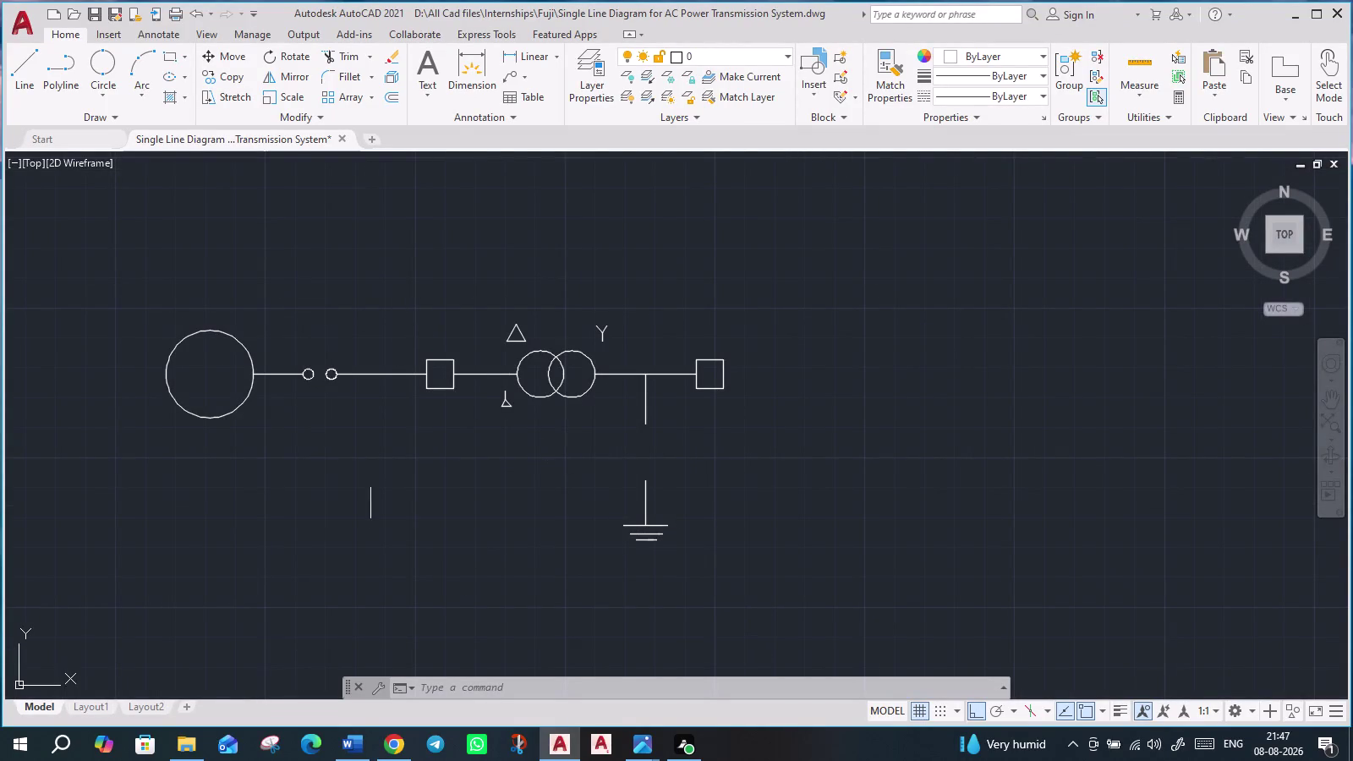
With Ortho off, begin the zigzag resistor lines from the upper neutral line's end.
click(30, 76)
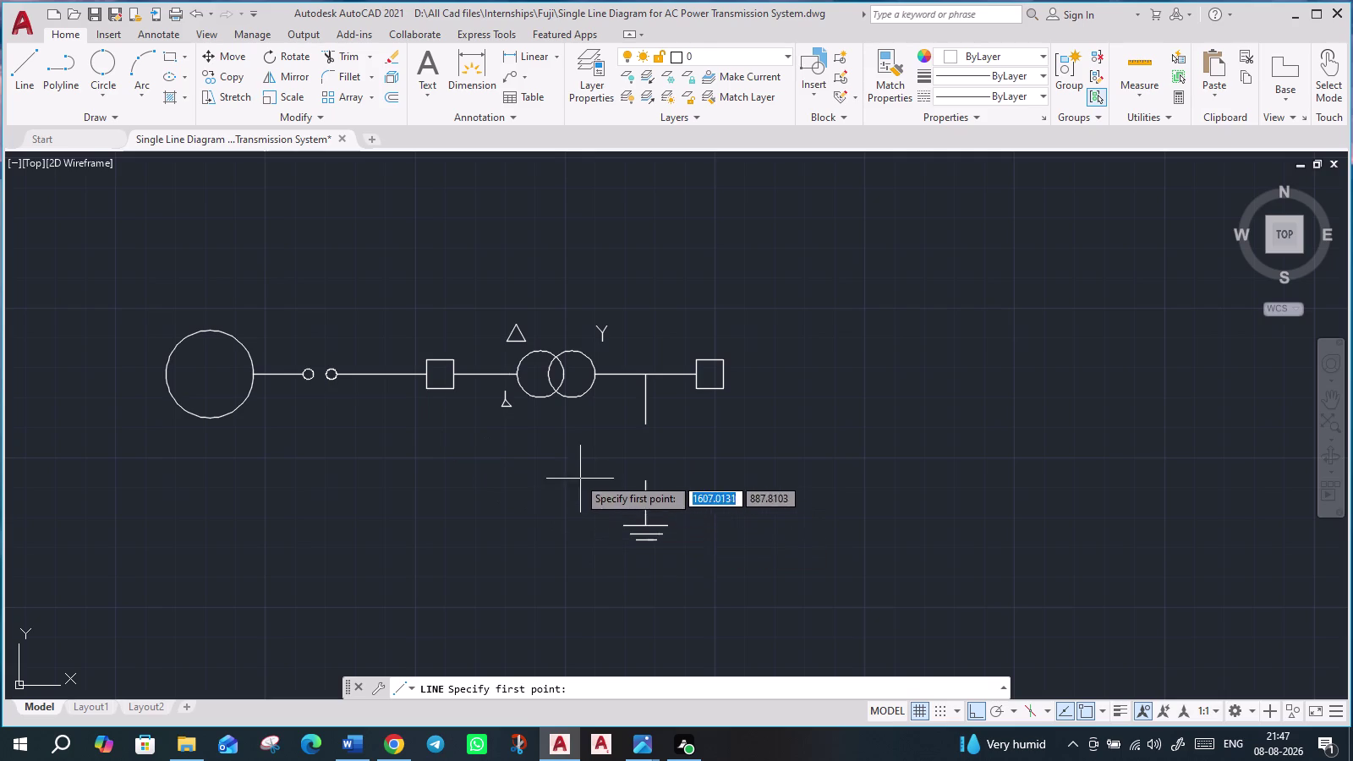
click(646, 427)
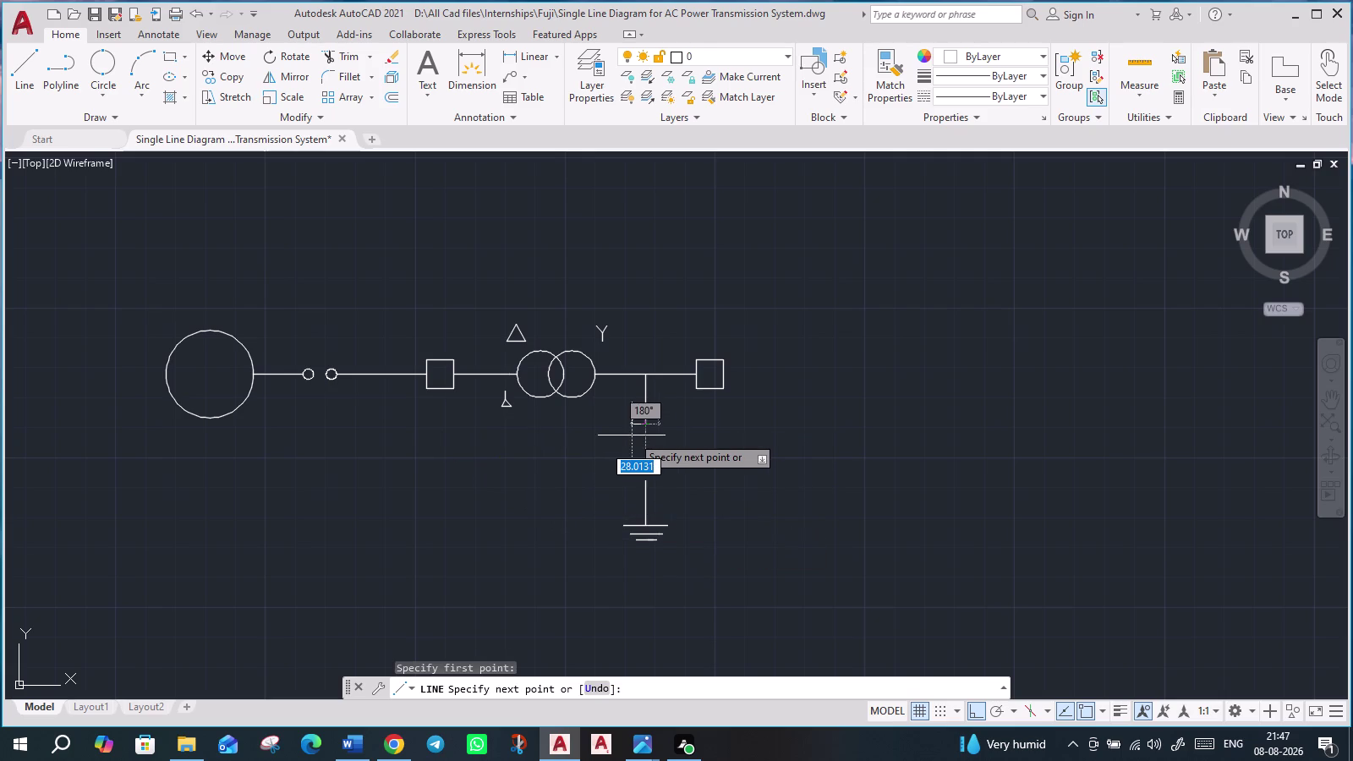
key(F8)
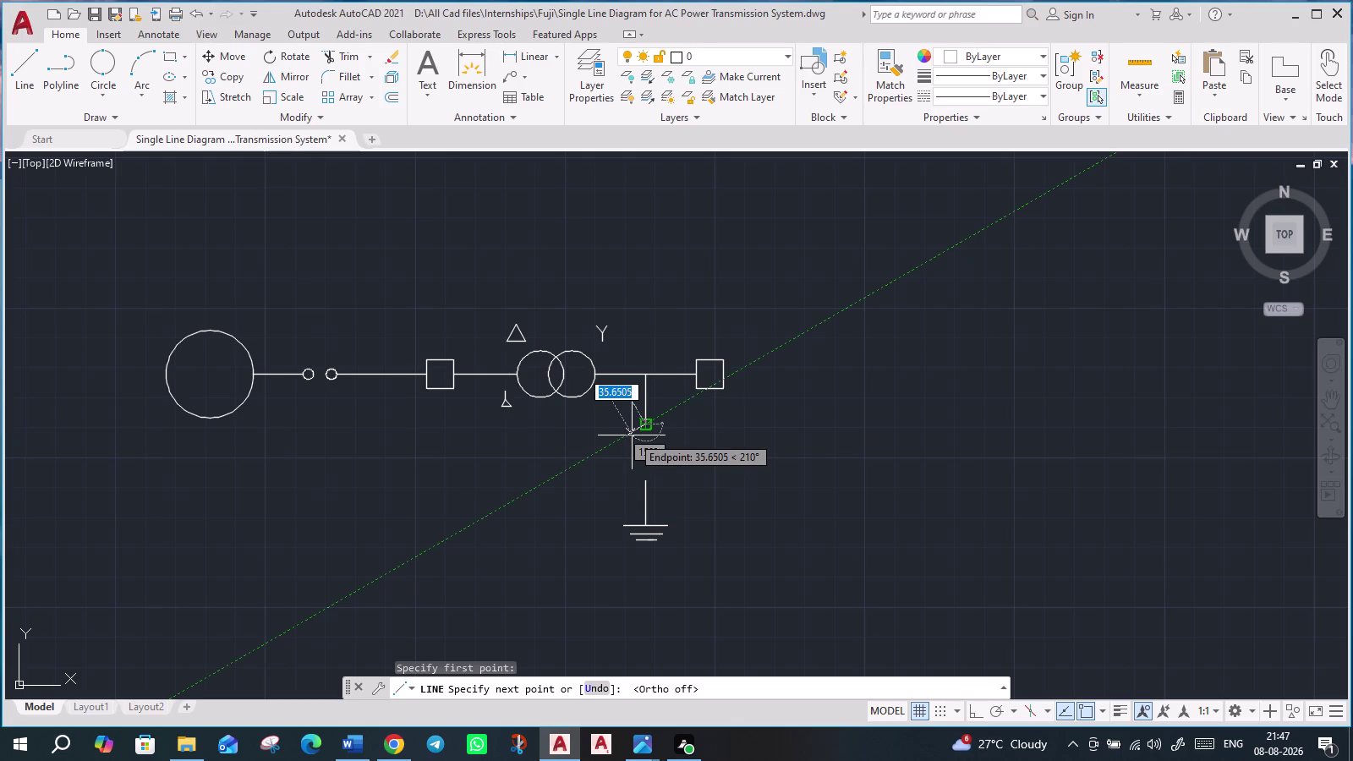
click(633, 436)
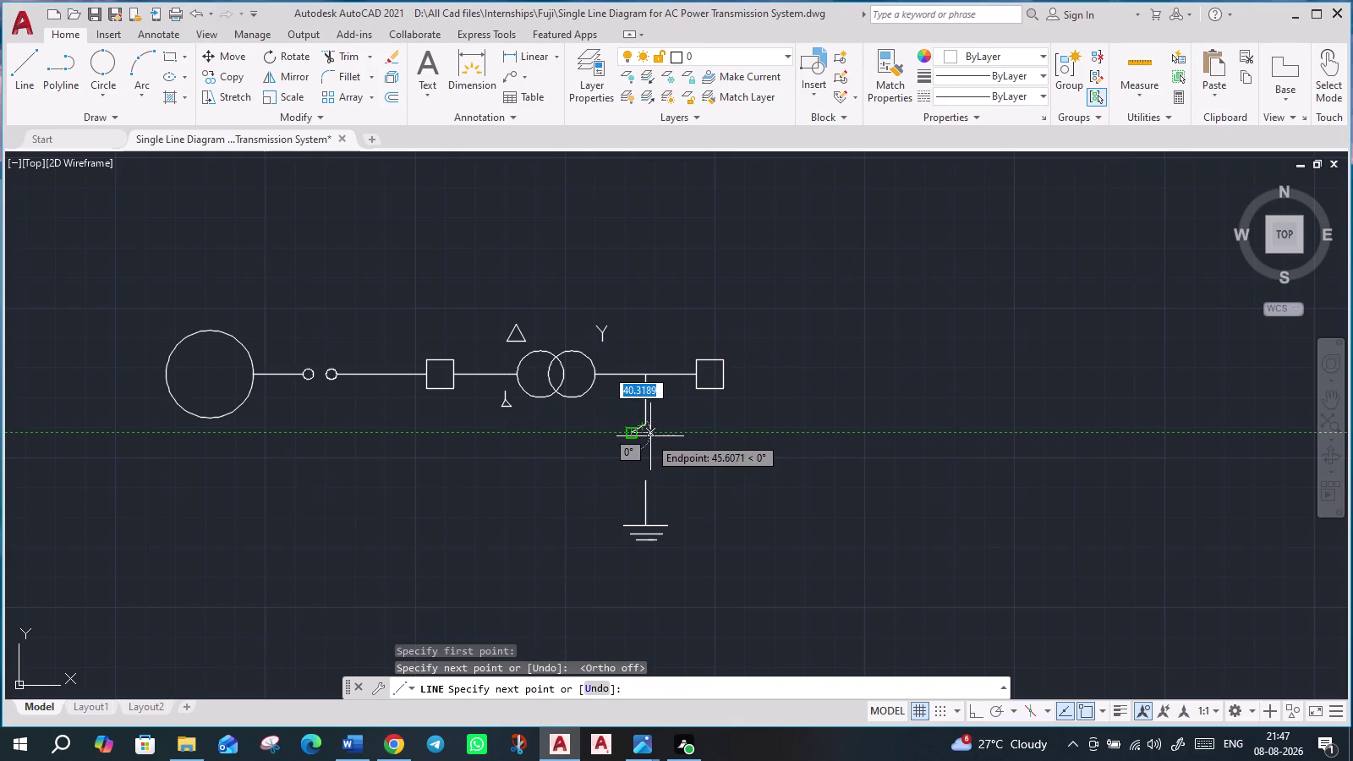
click(646, 437)
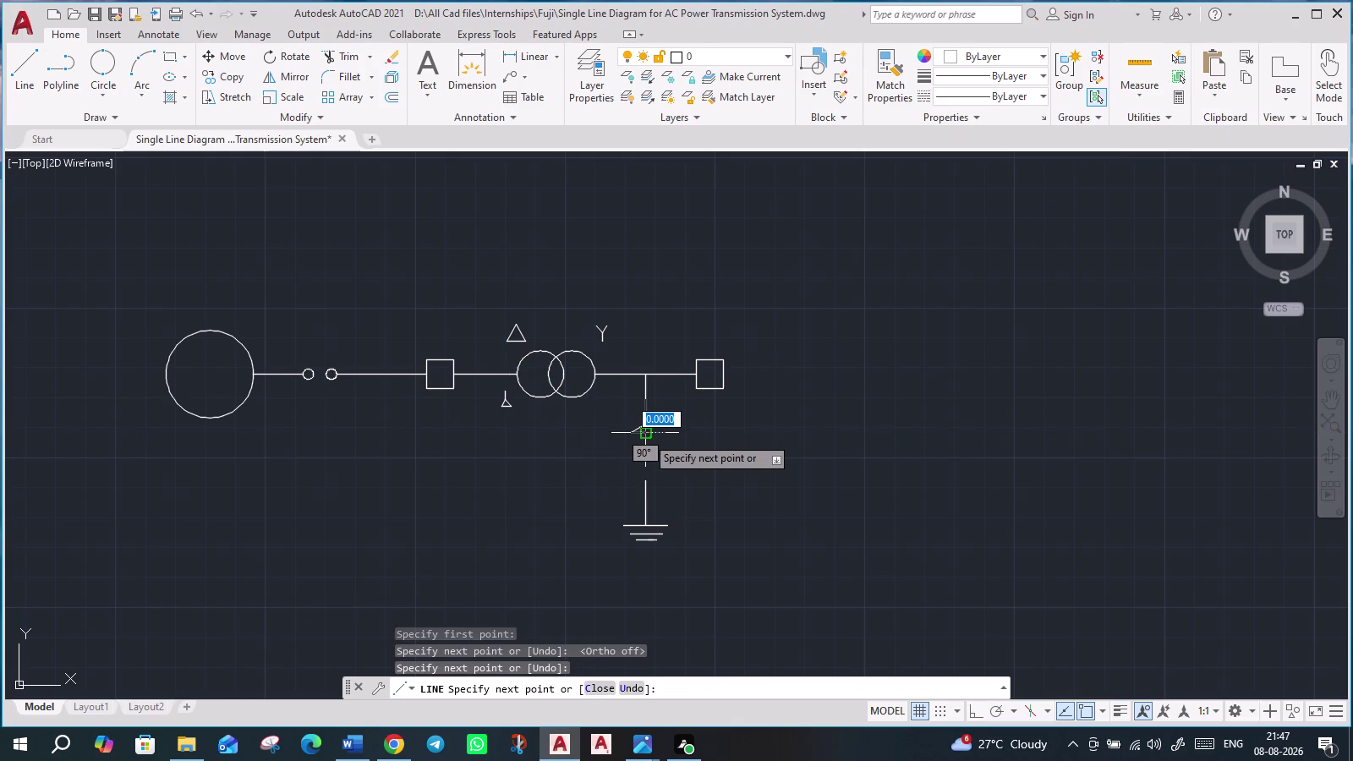
click(646, 436)
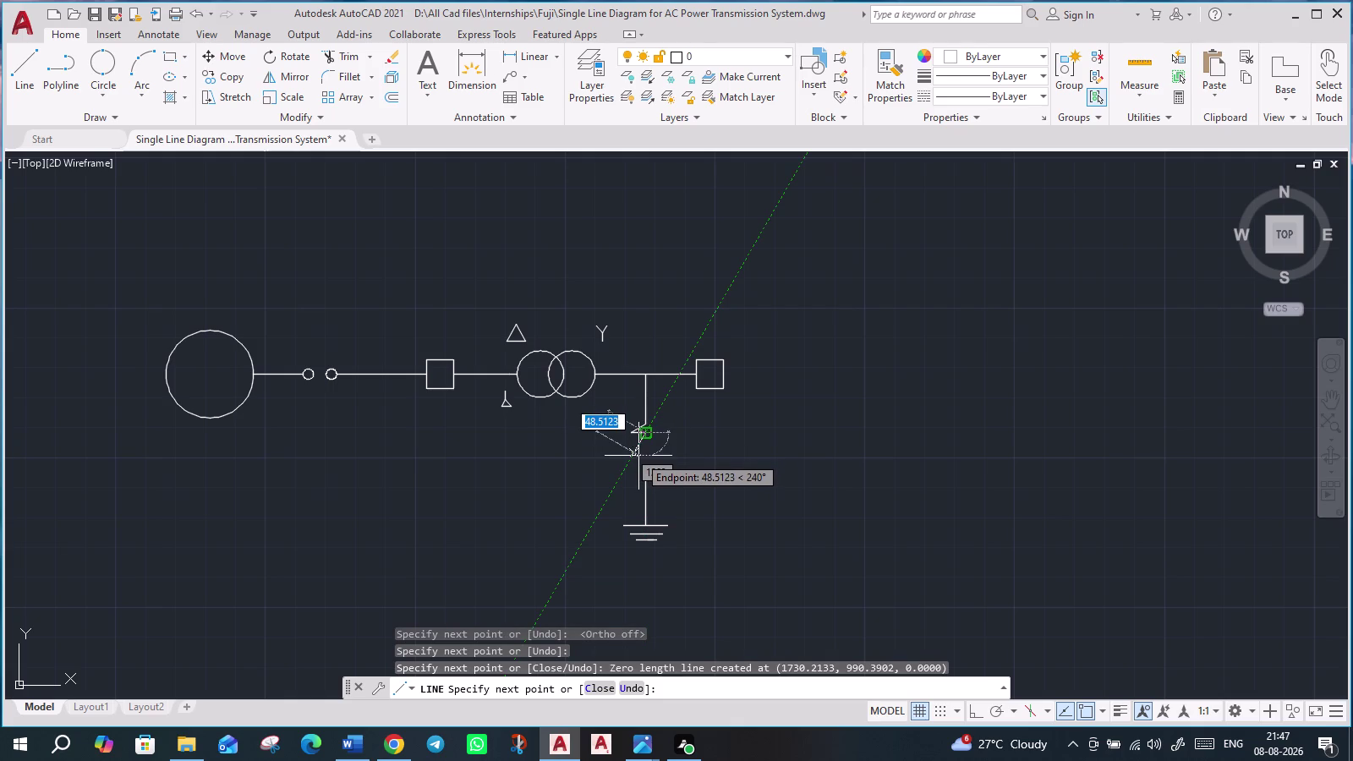
click(639, 456)
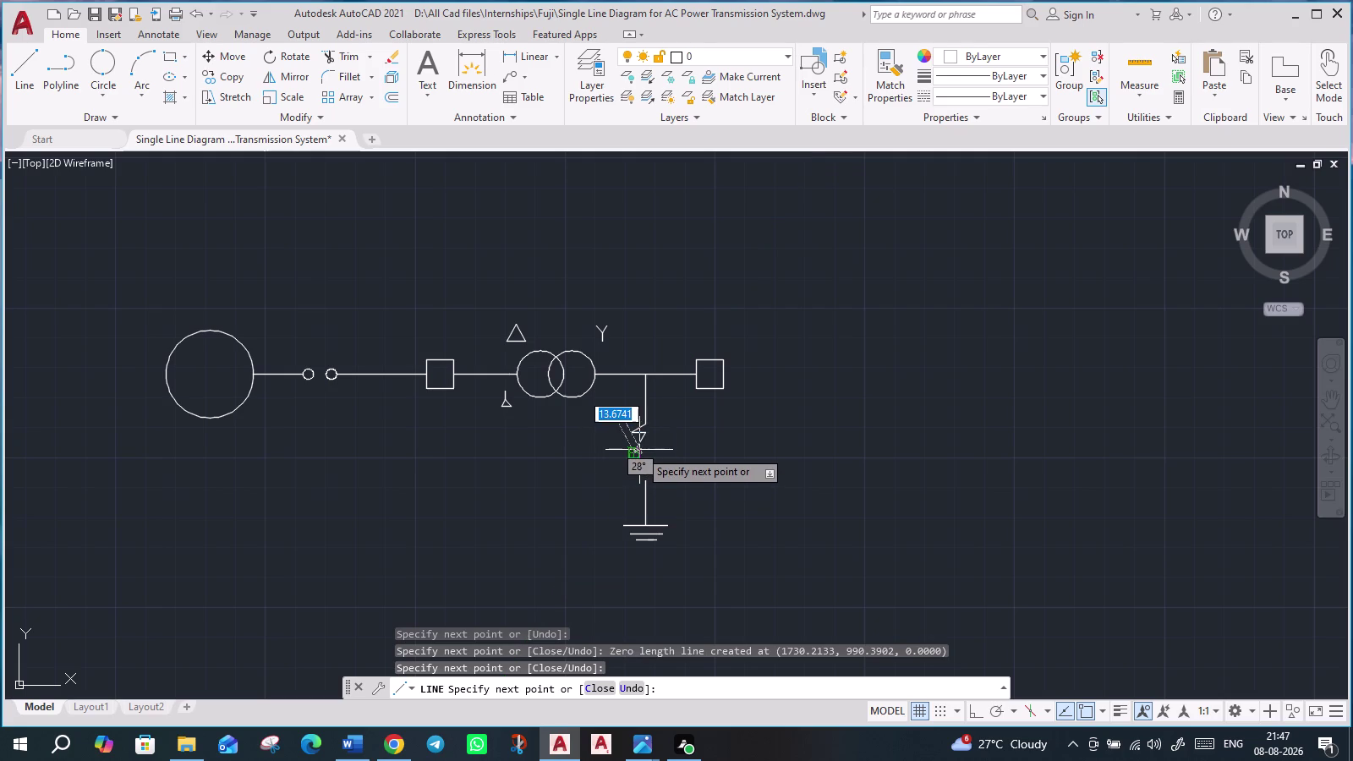
click(640, 450)
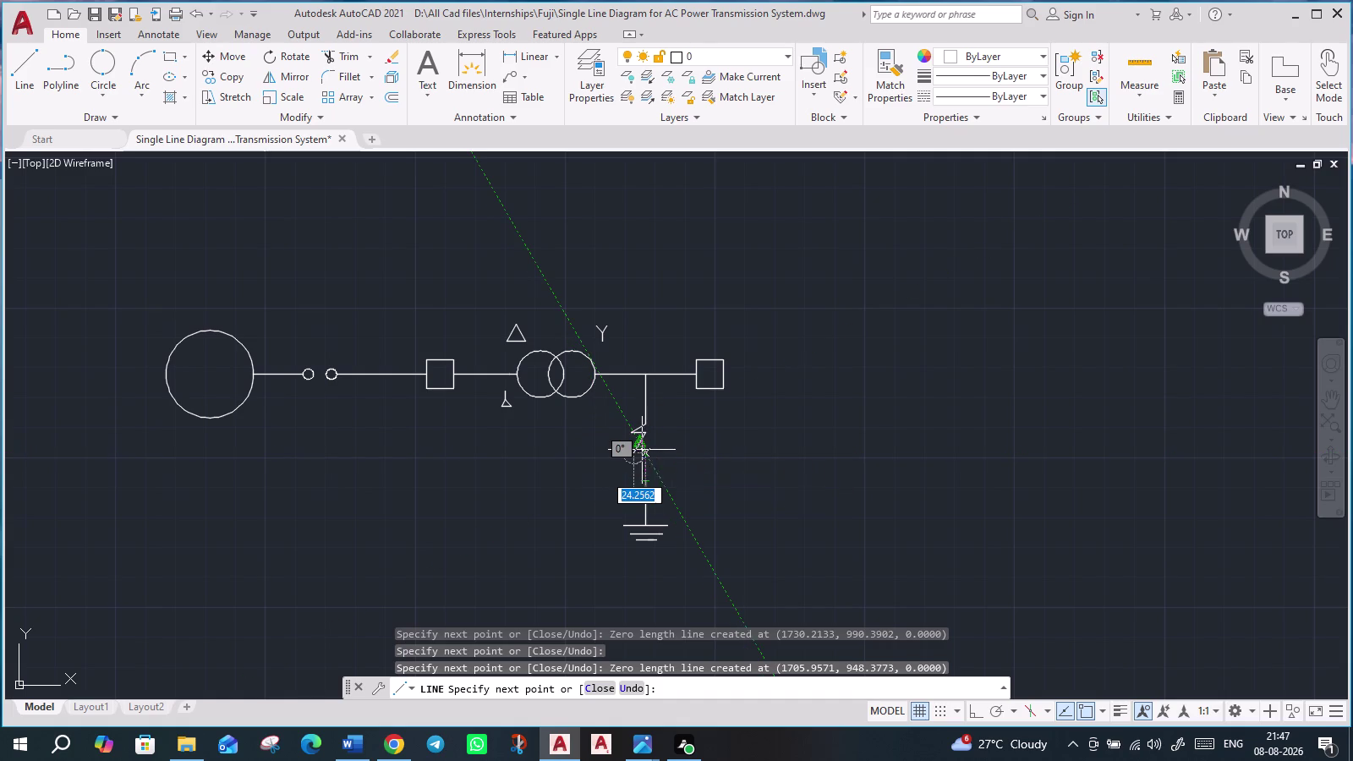
click(642, 450)
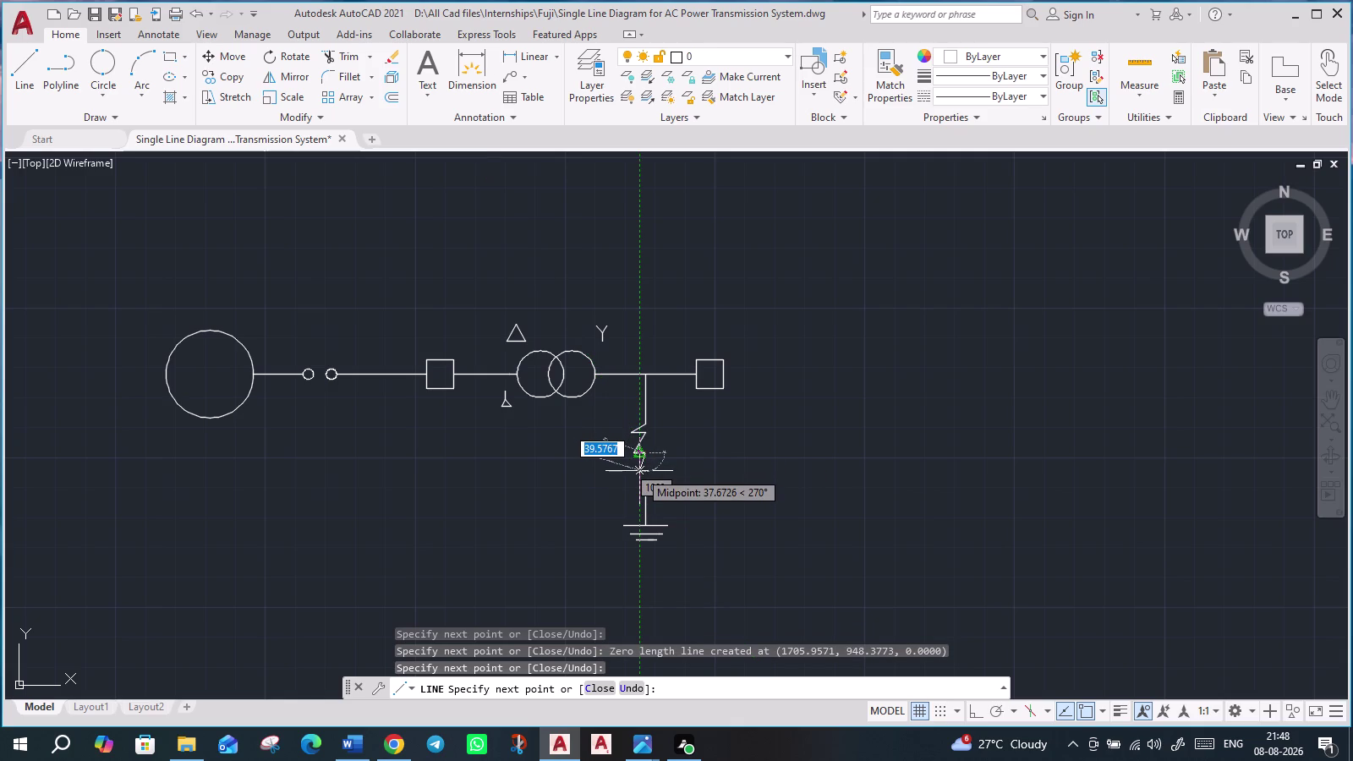
Finish the zigzag's lower vertices and join it to the lower vertical line above the ground.
click(640, 471)
scroll(up, 3)
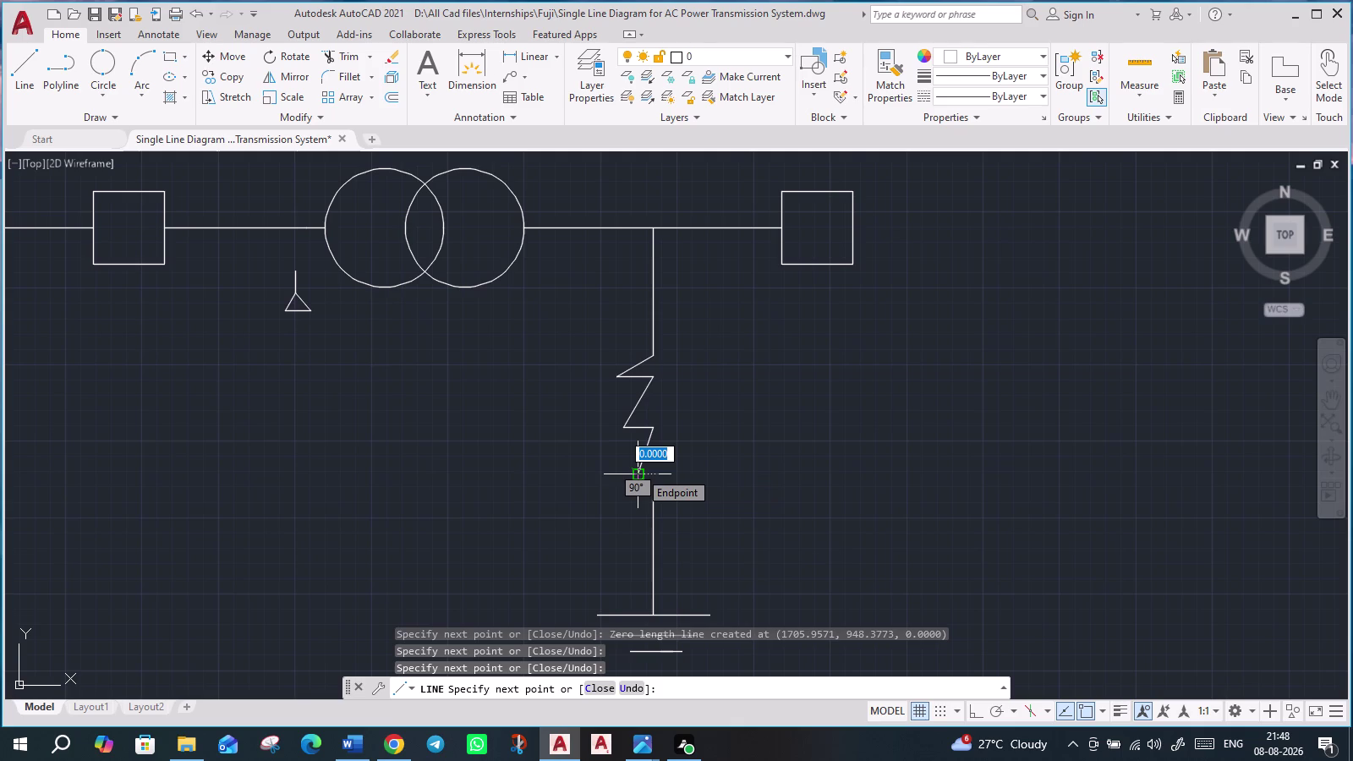
click(640, 471)
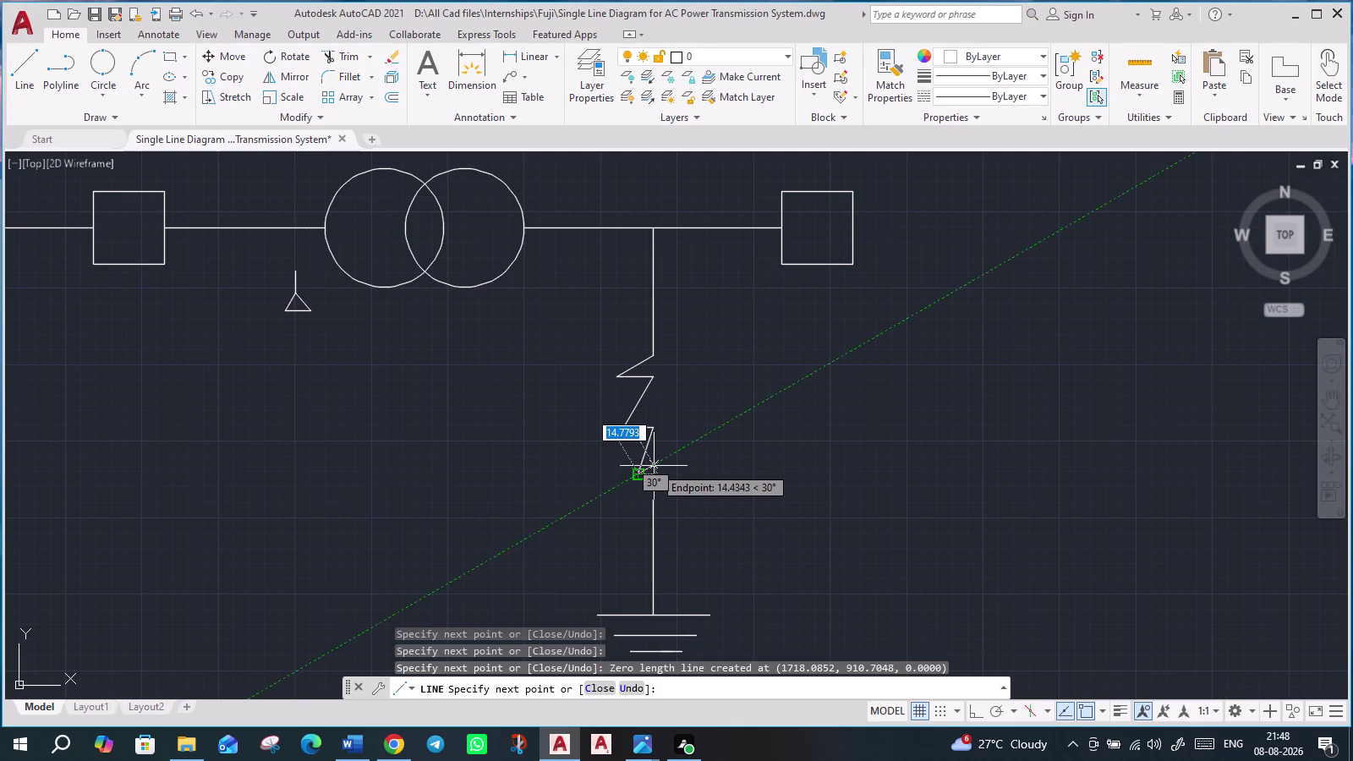
click(654, 466)
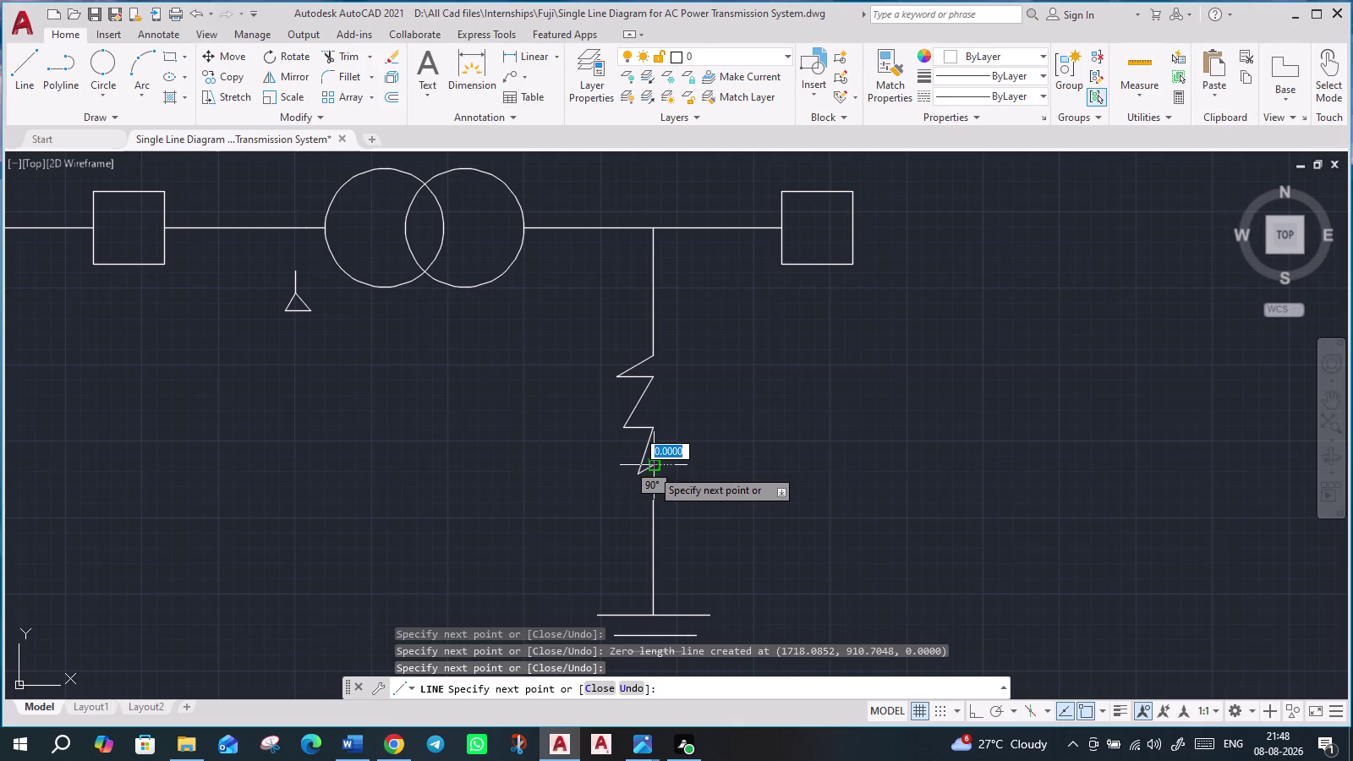
scroll(up, 3)
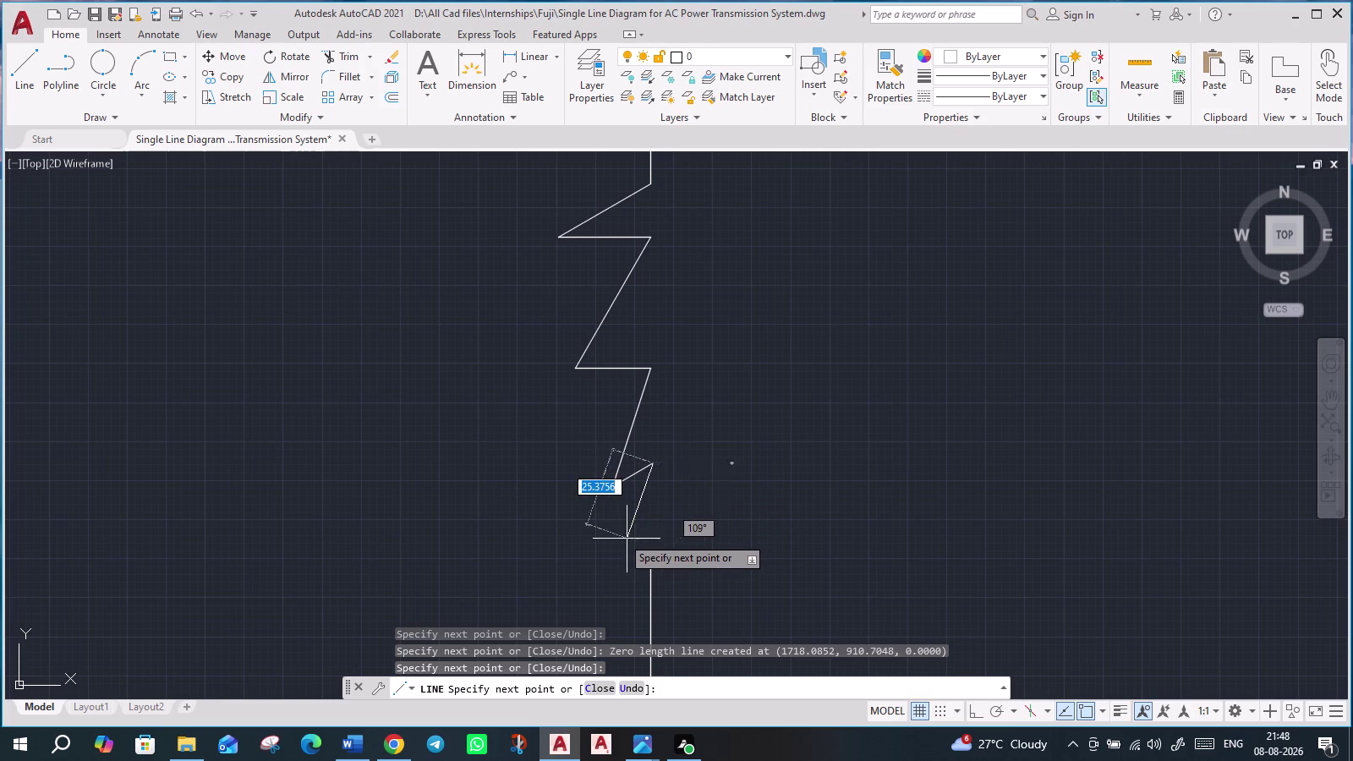
click(619, 530)
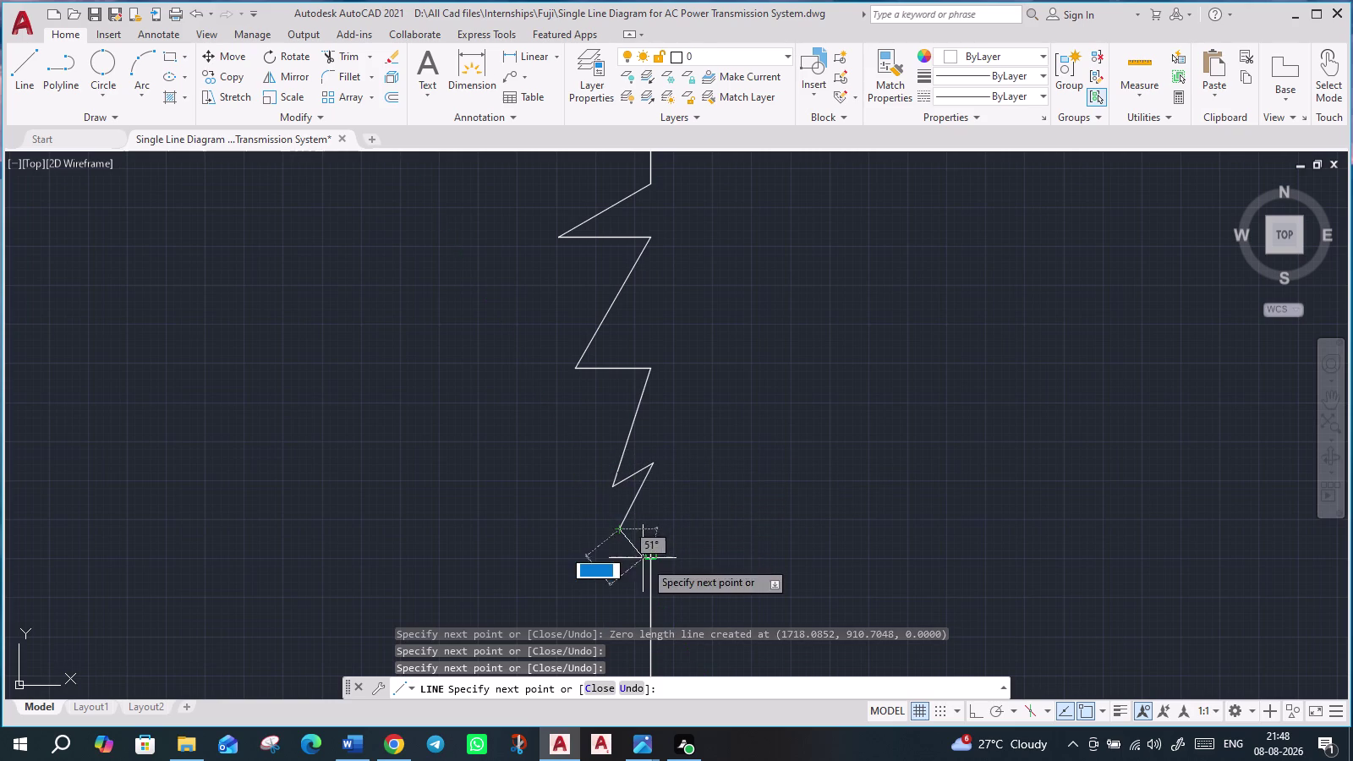
click(653, 562)
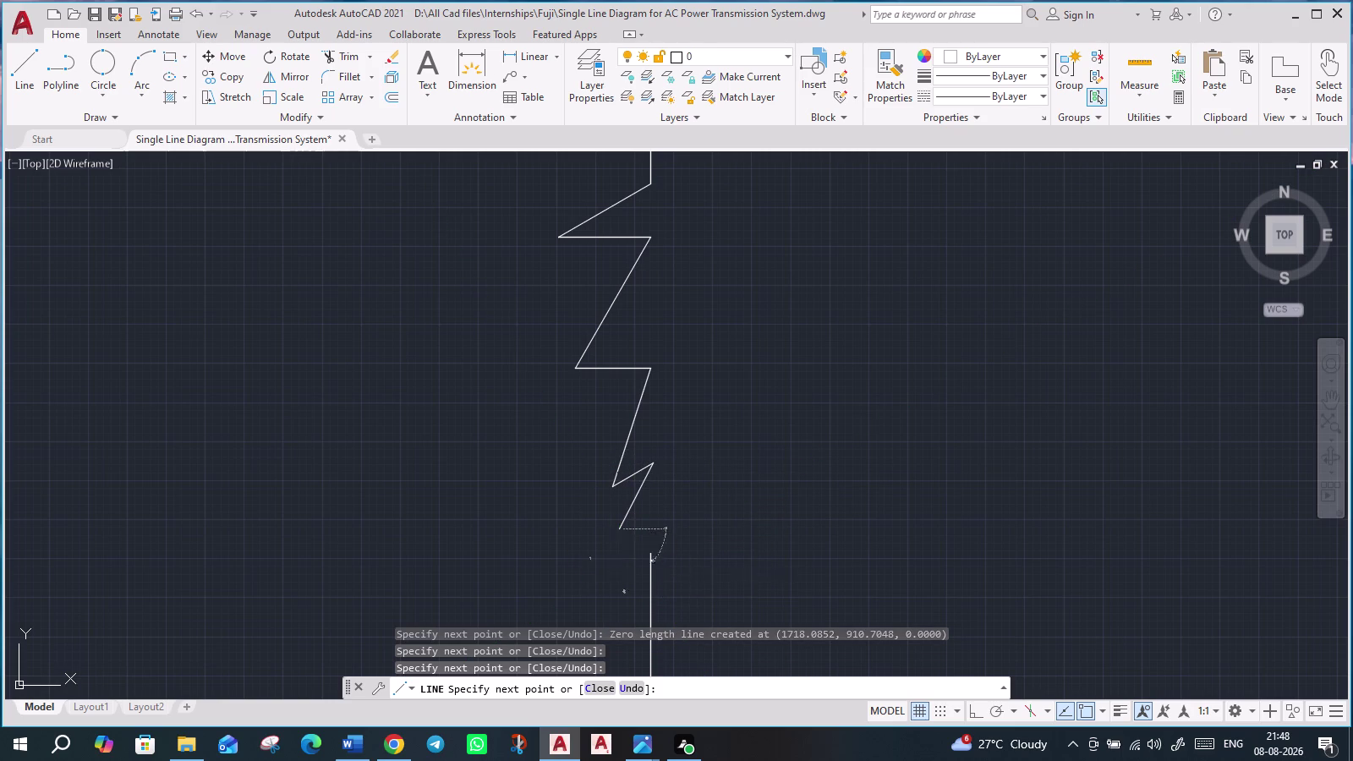
key(Escape)
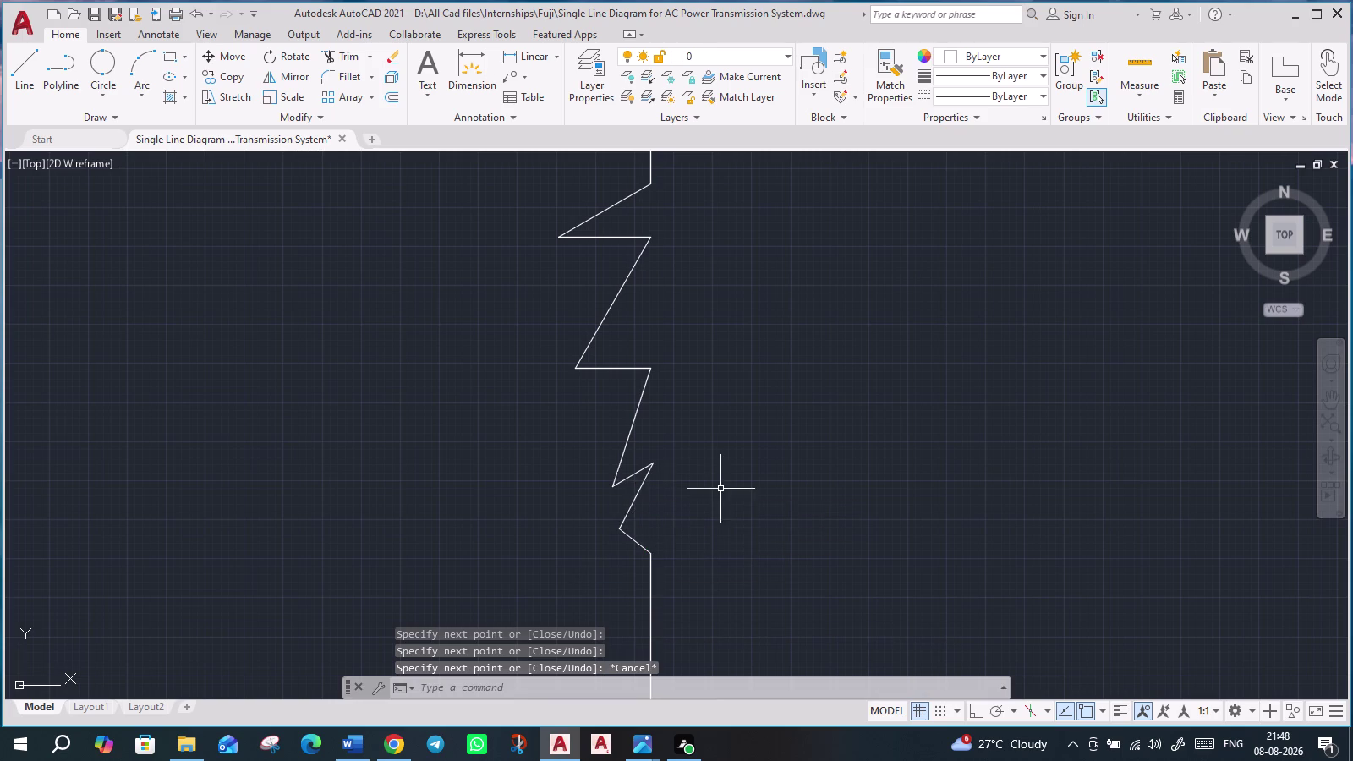
scroll(down, 3)
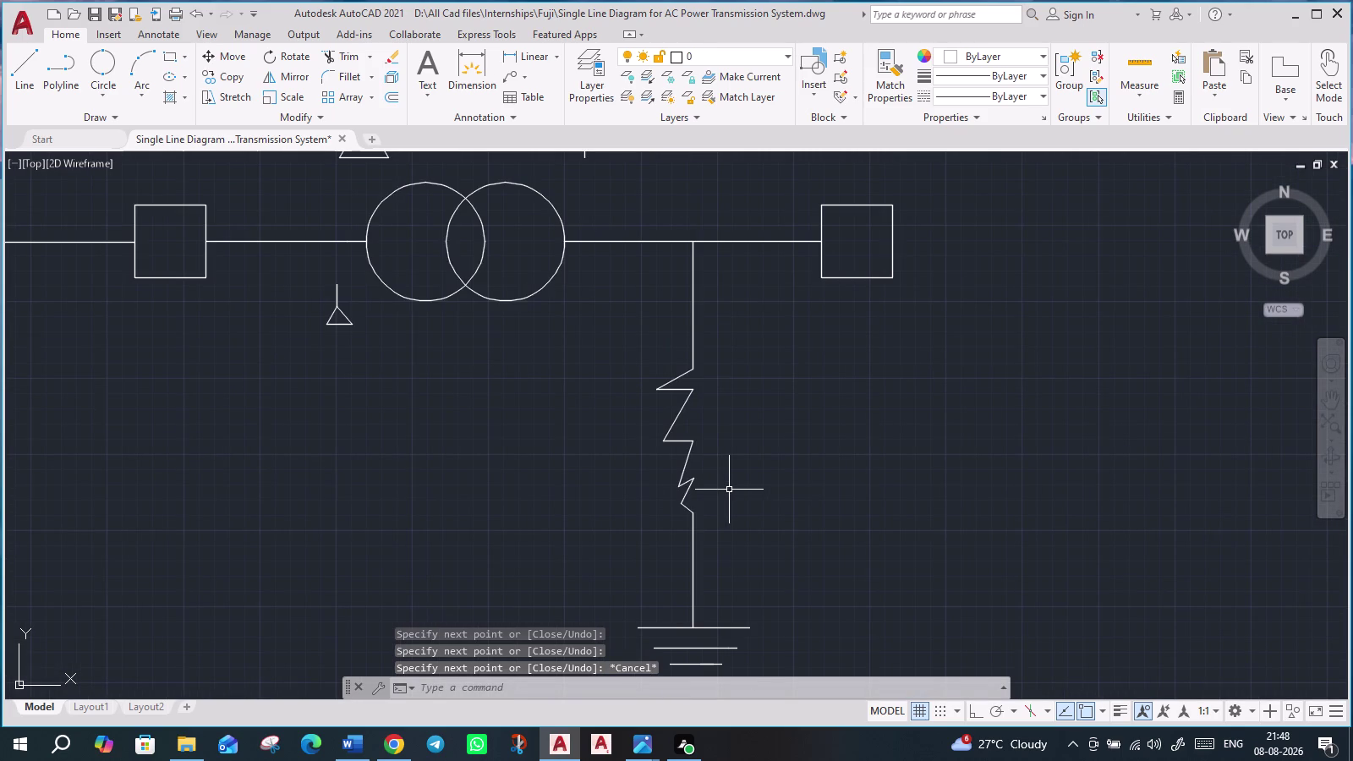
scroll(down, 3)
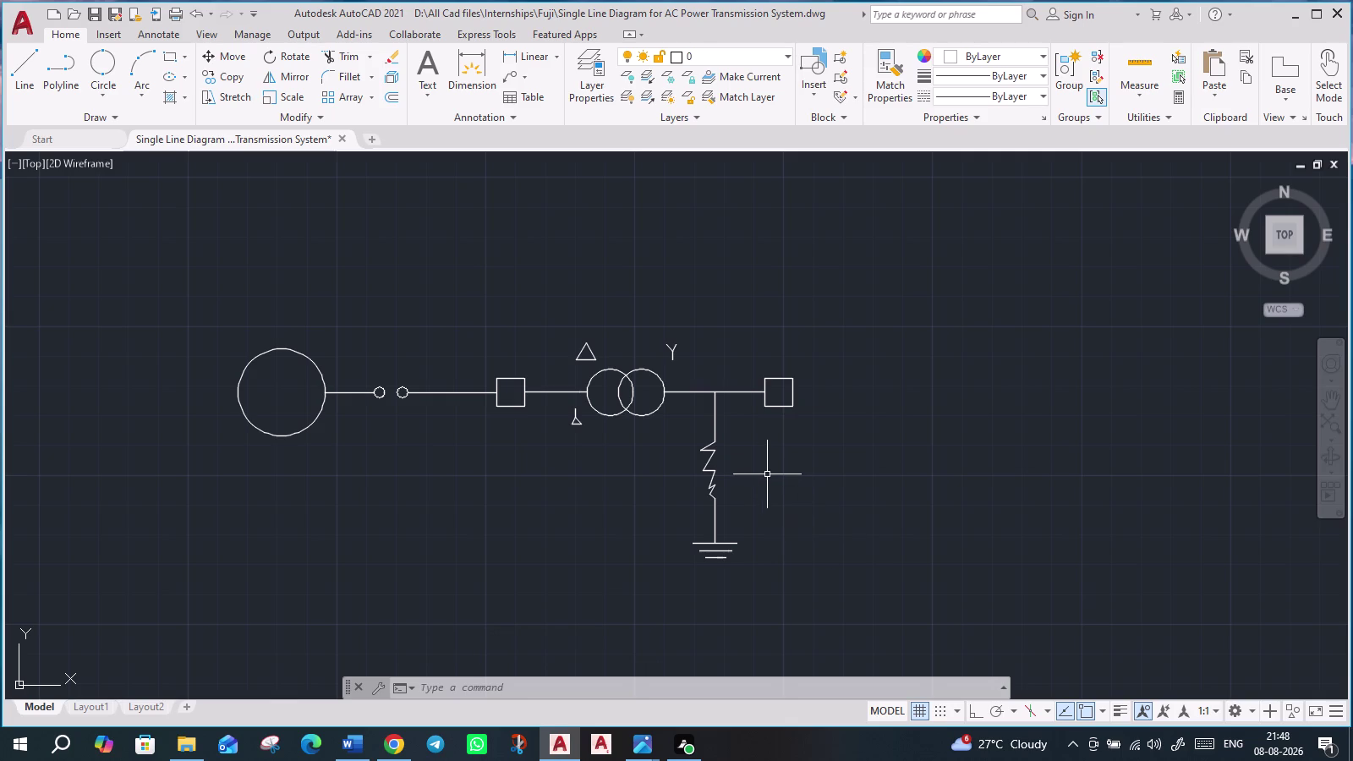
scroll(down, 3)
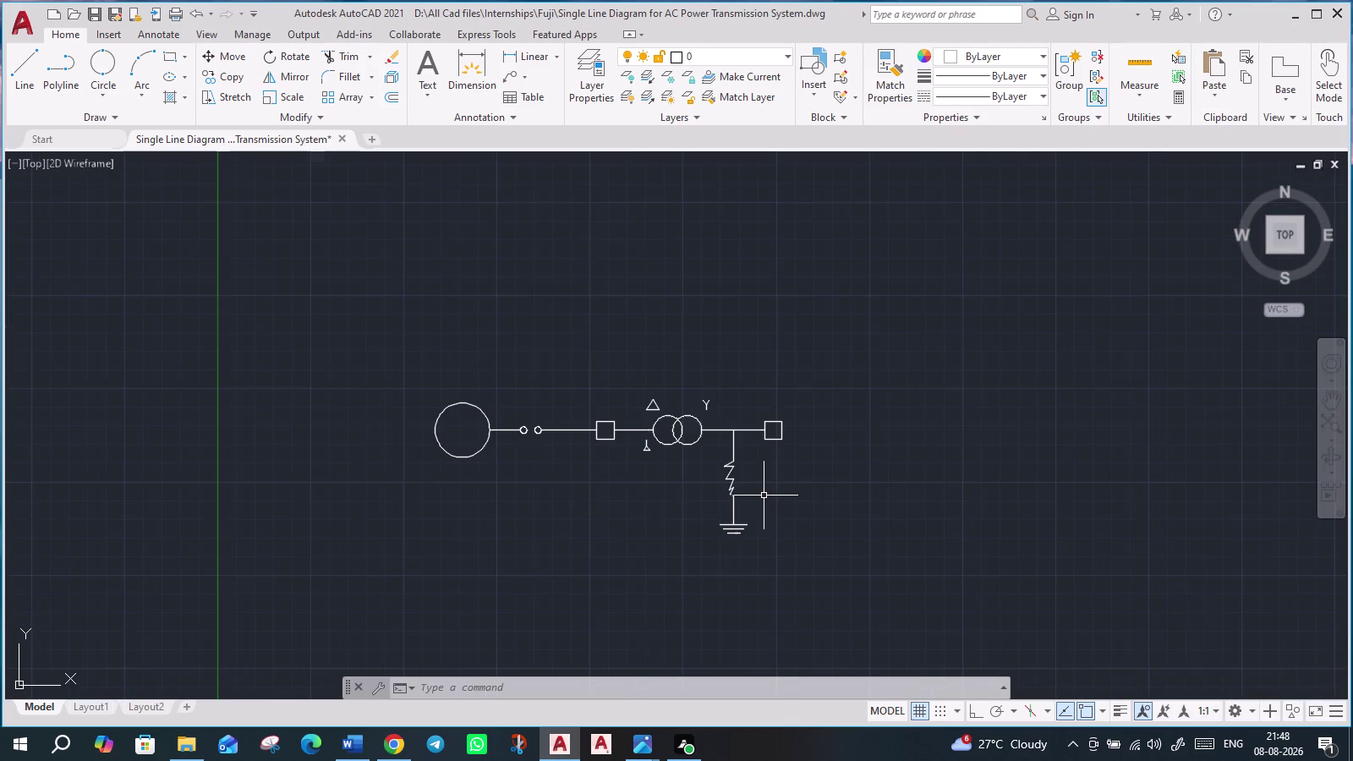
scroll(up, 3)
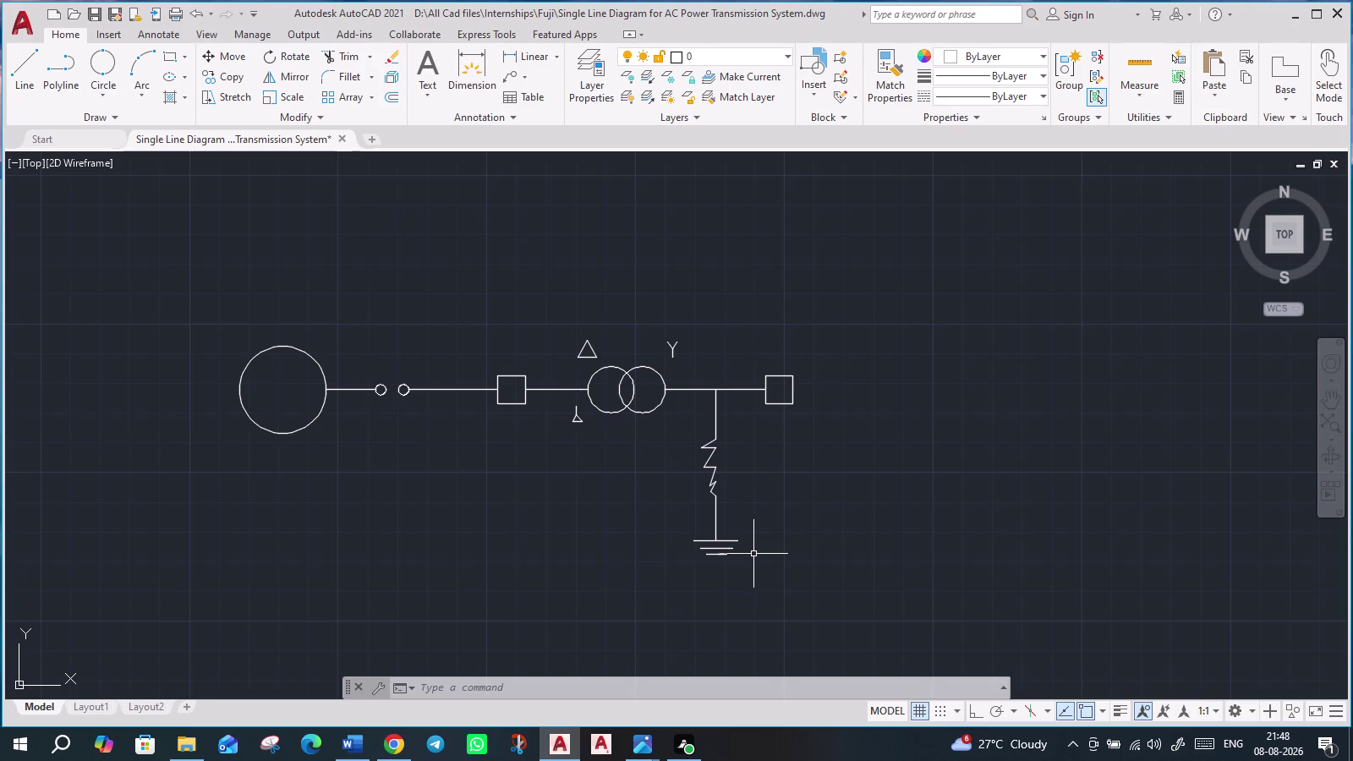
scroll(up, 3)
scroll(up, 3)
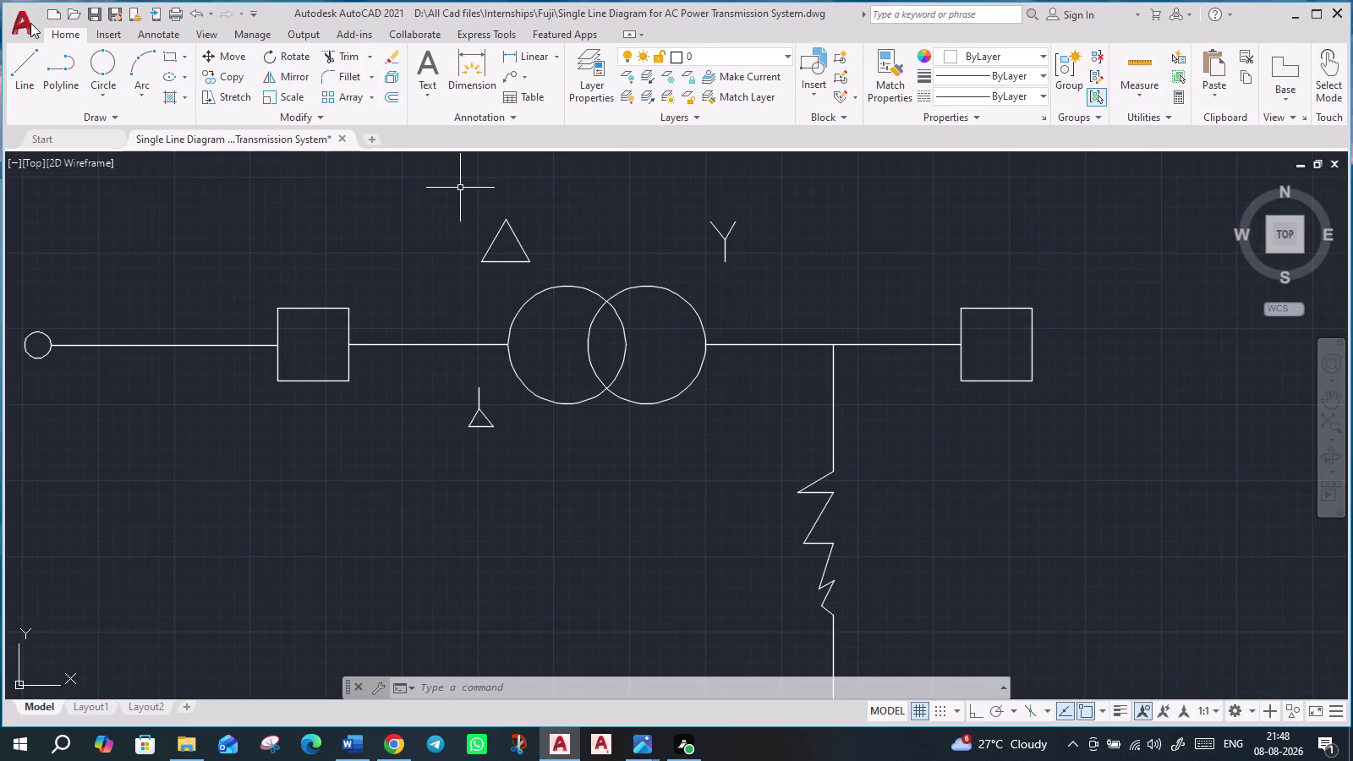
Draw a lead from the star winding's lower edge, angling down and then dropping vertically.
click(25, 59)
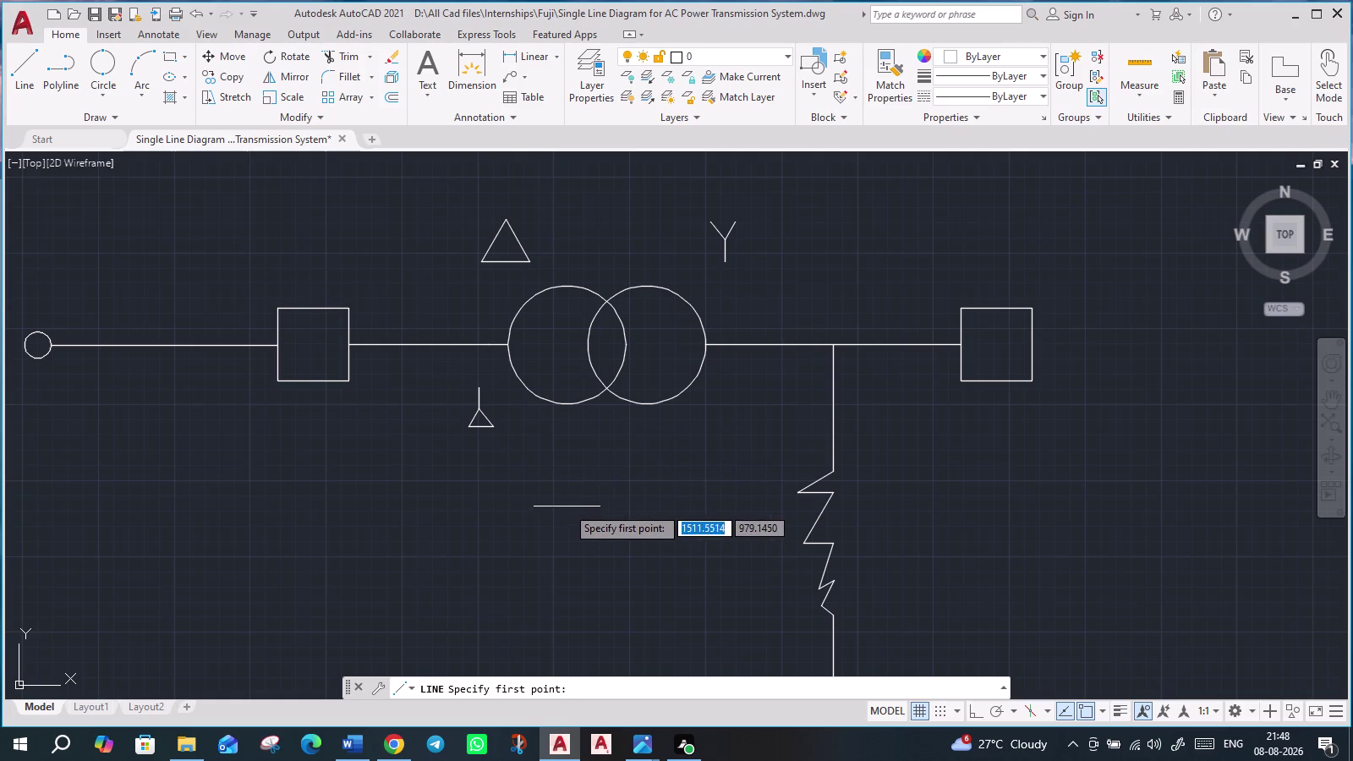
click(683, 395)
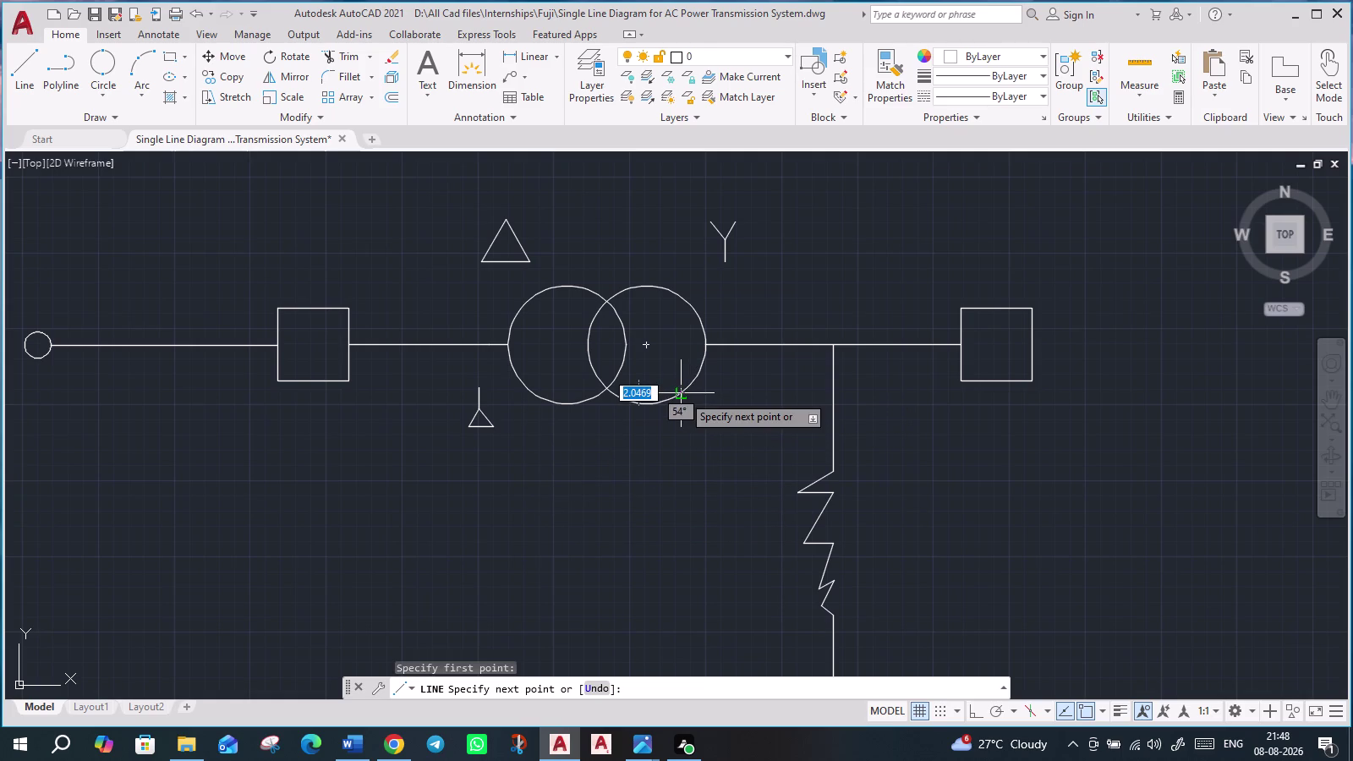
click(711, 428)
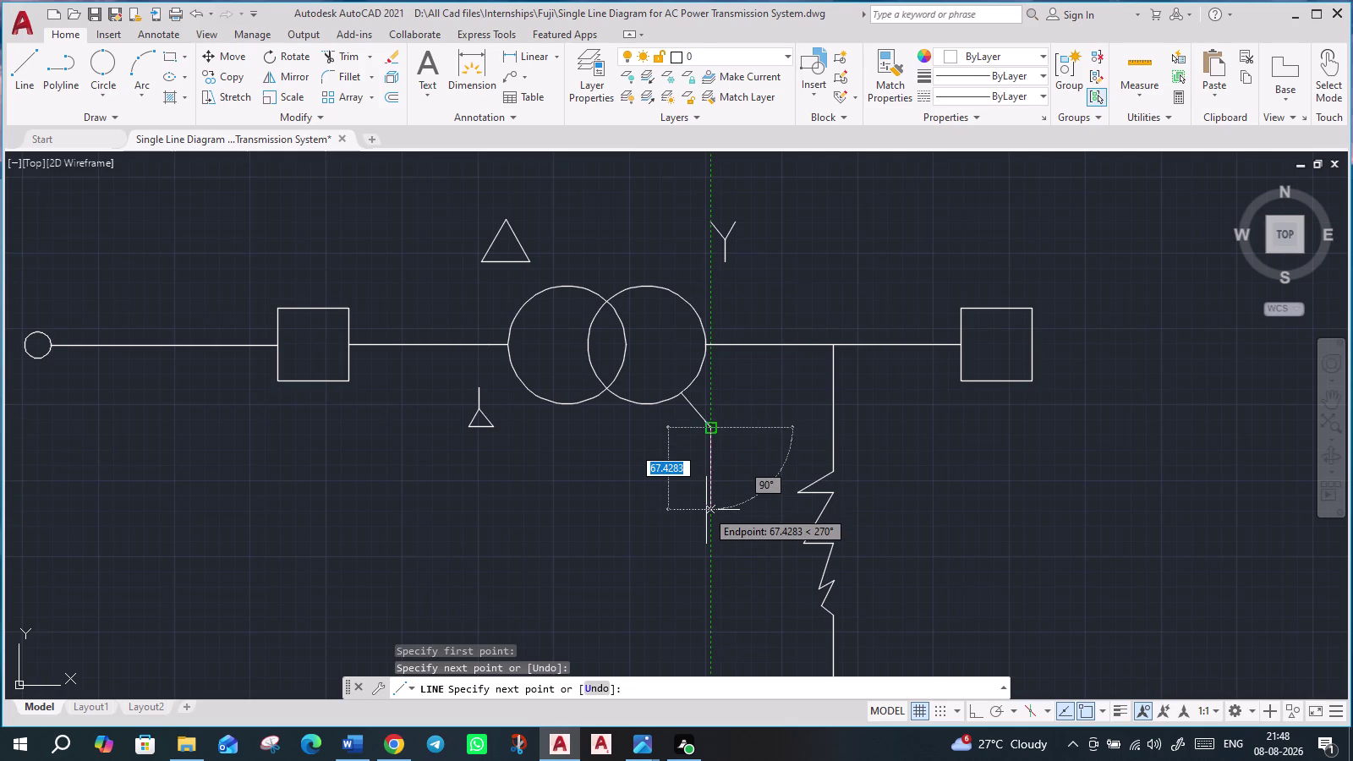
click(707, 510)
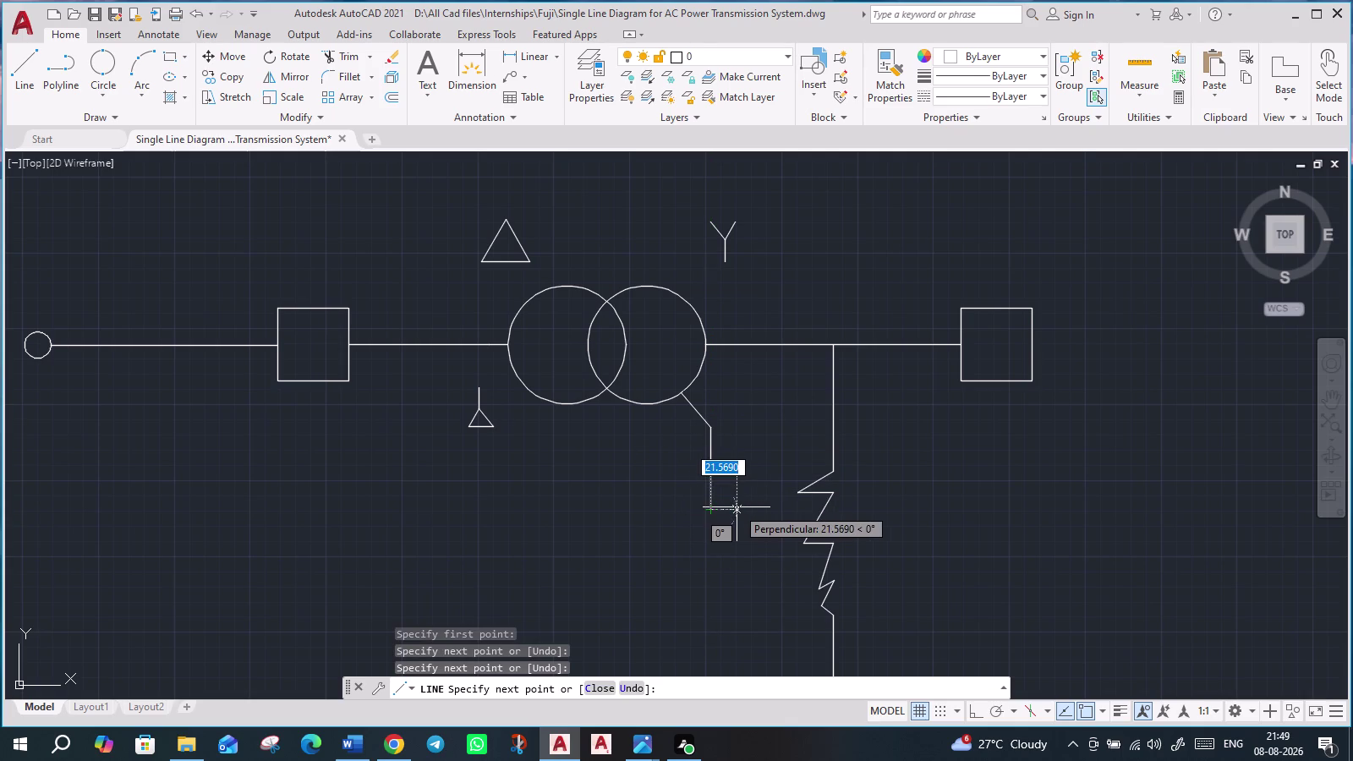
key(Escape)
Pan down to the ground symbol and select its lines.
middle_drag(770, 562, 739, 404)
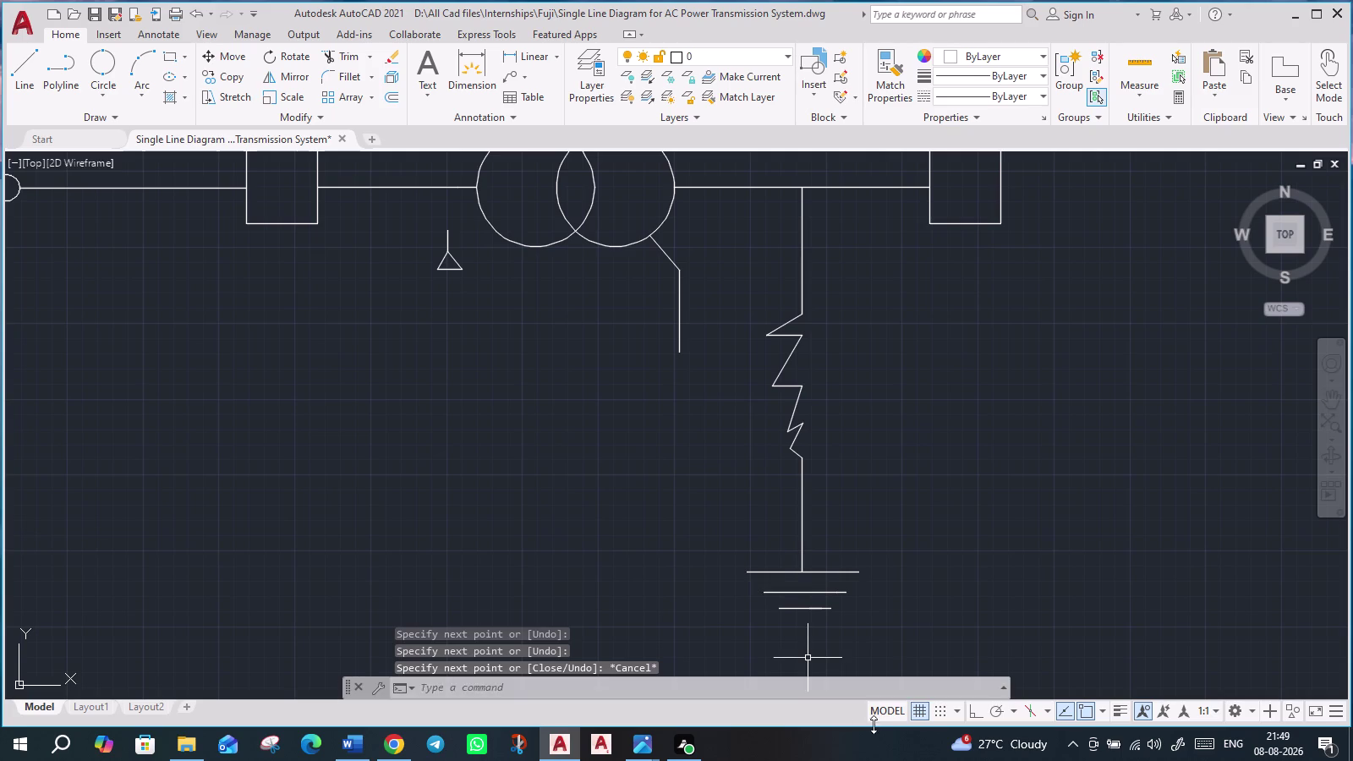
drag(885, 645, 874, 638)
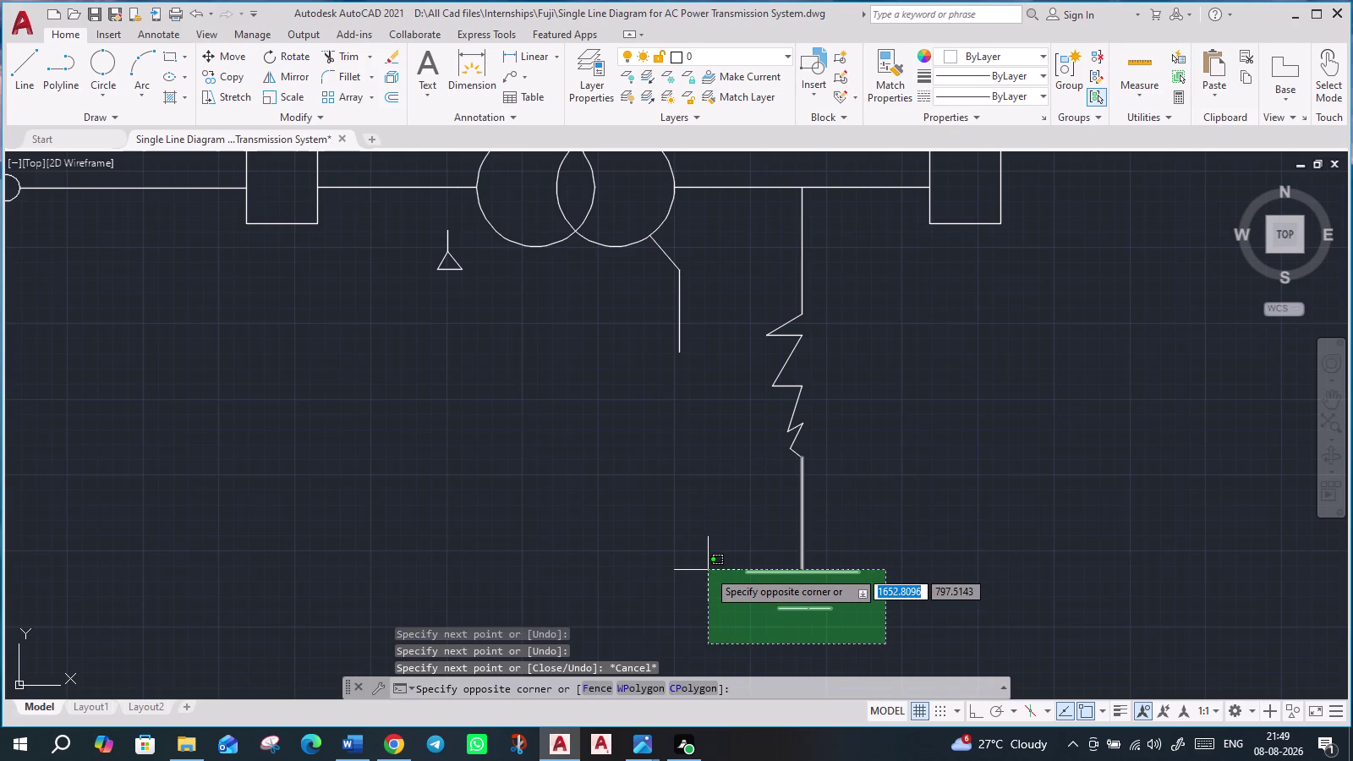
click(708, 570)
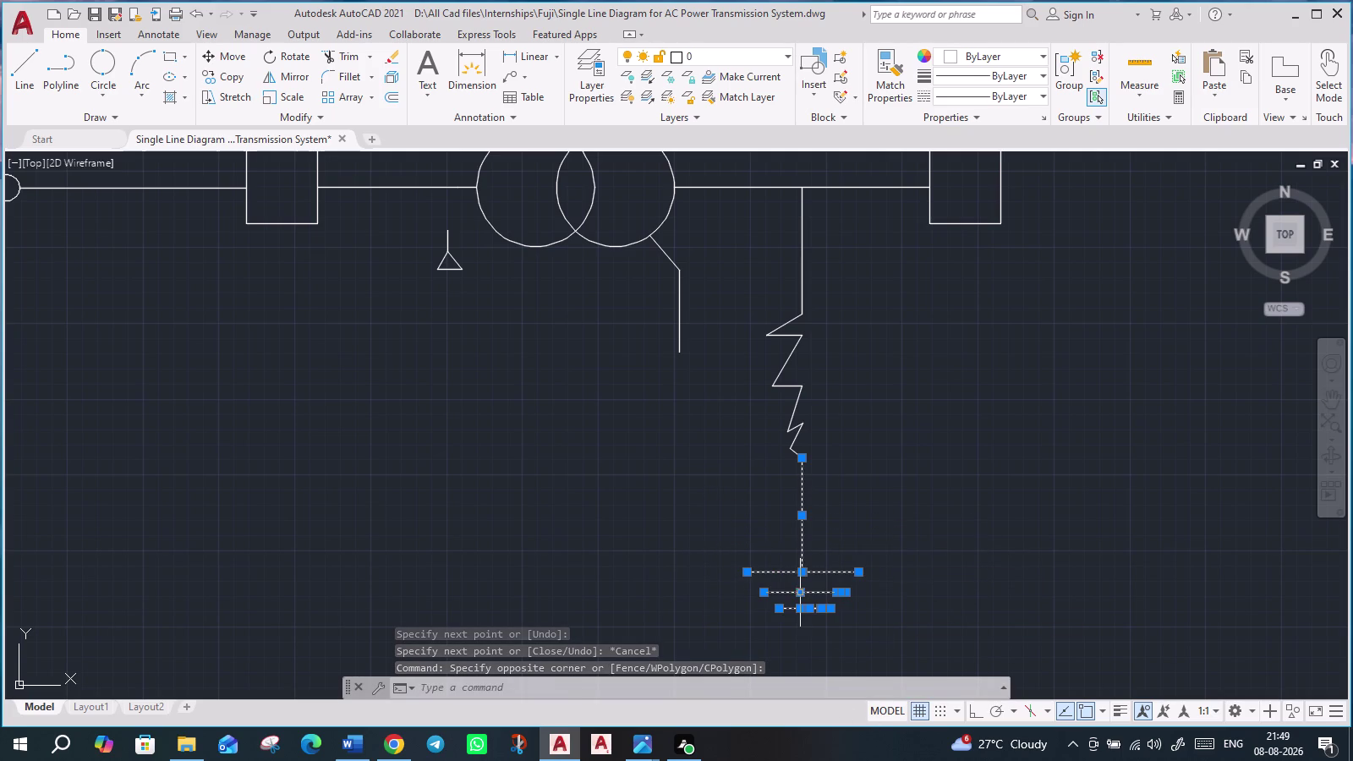
key(Escape)
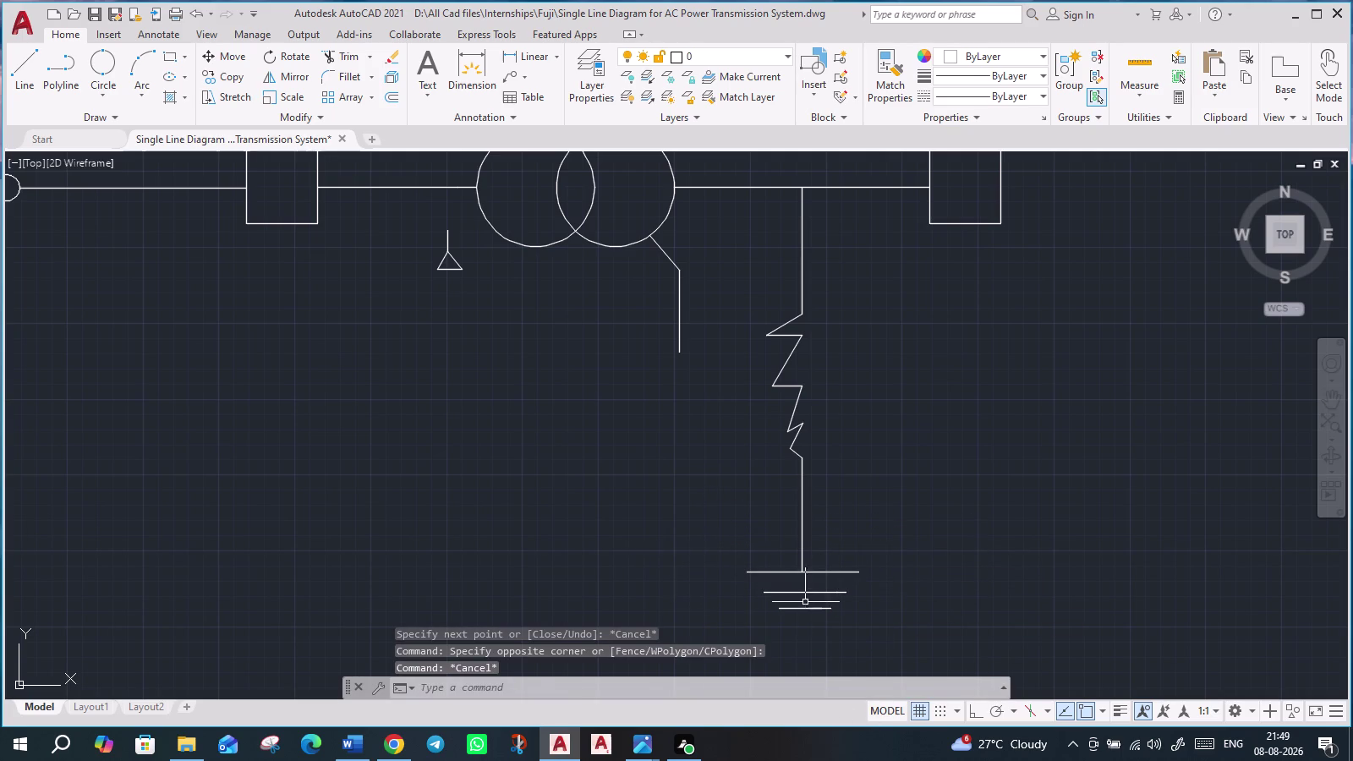
Select the three ground symbol lines under the resistor and start a copy (CO).
click(805, 609)
click(809, 594)
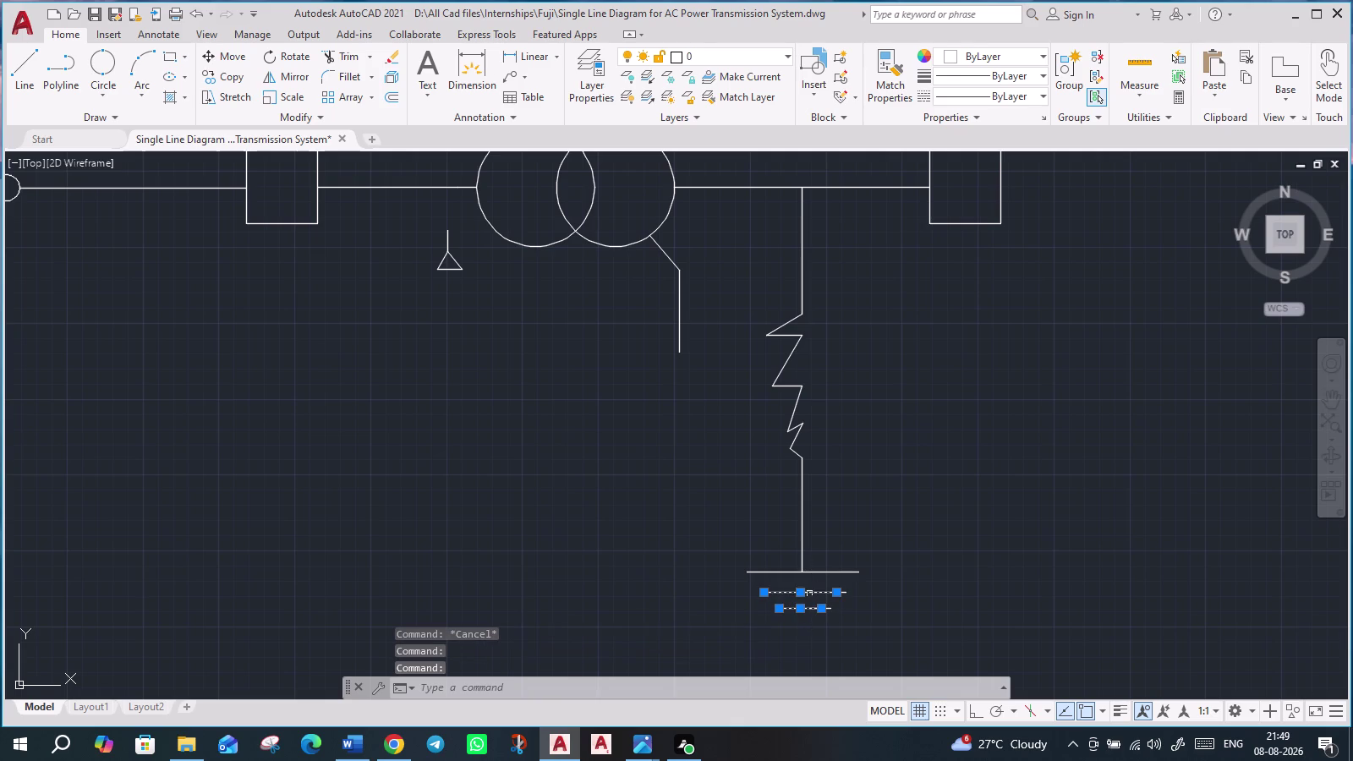
click(818, 573)
key(c)
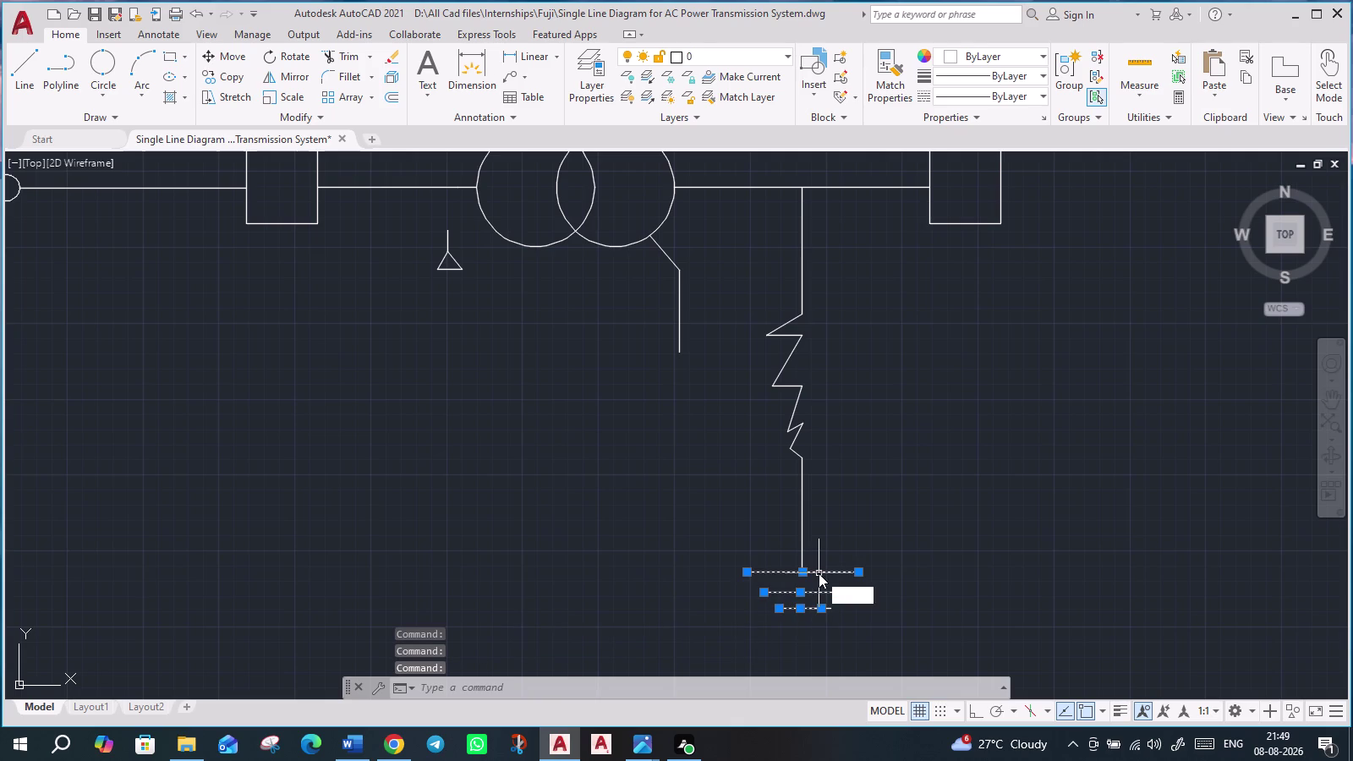
key(o)
key(Return)
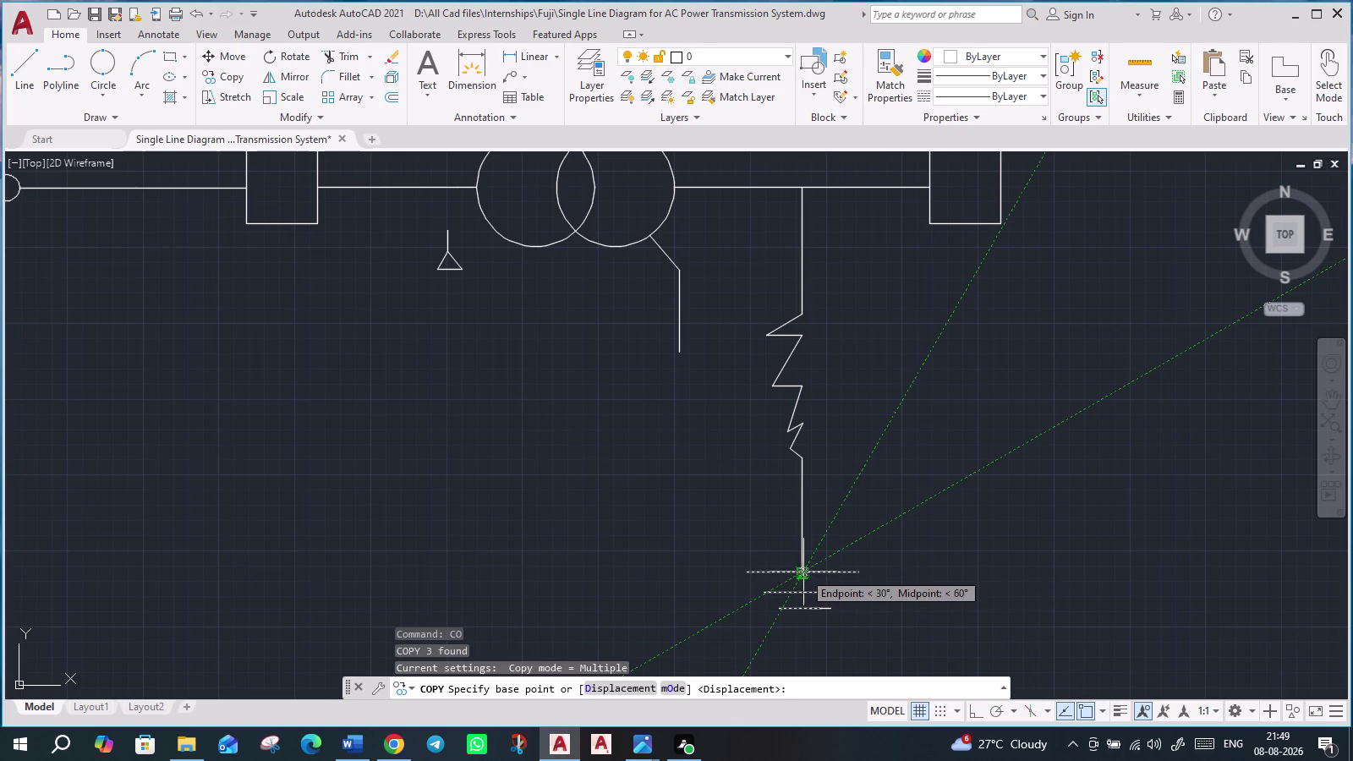
Place the copy at the transformer neutral lead's end, based on the symbol's top centre.
scroll(up, 3)
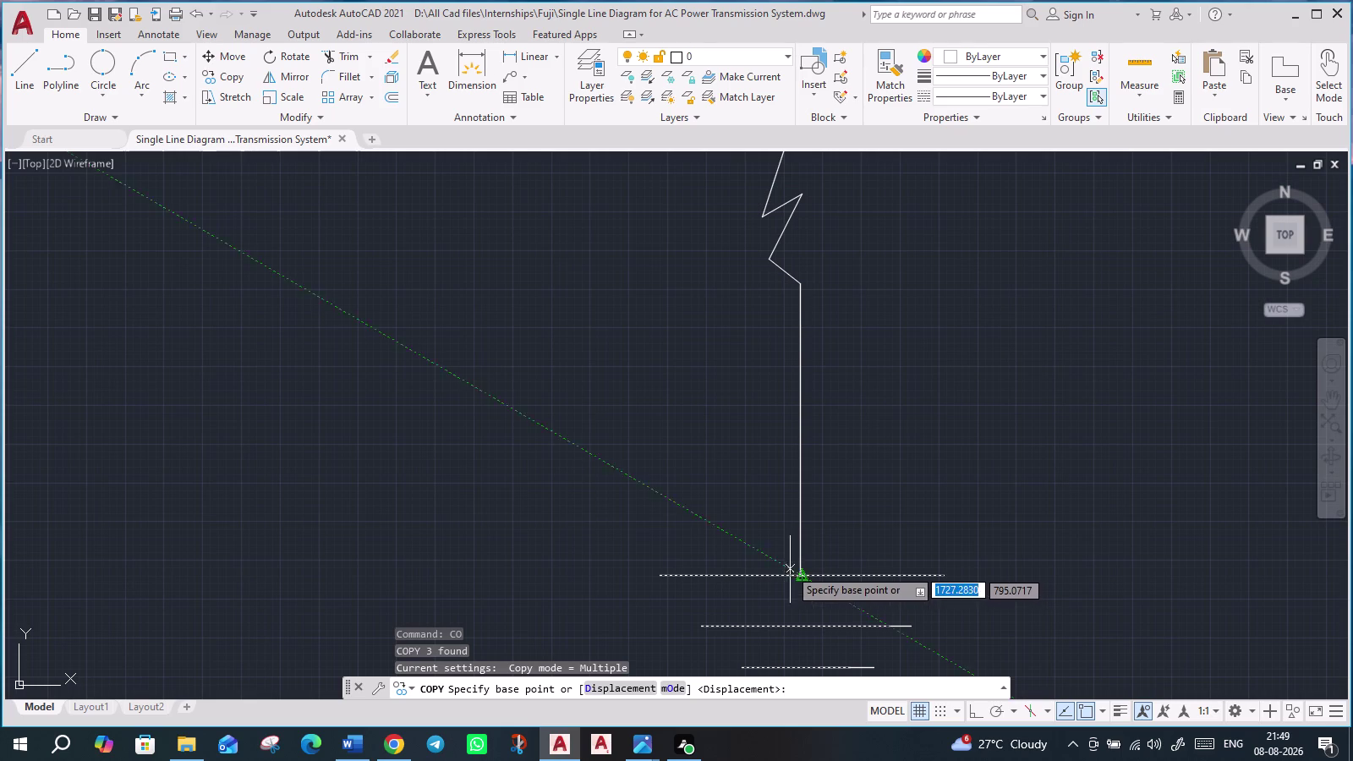
click(801, 580)
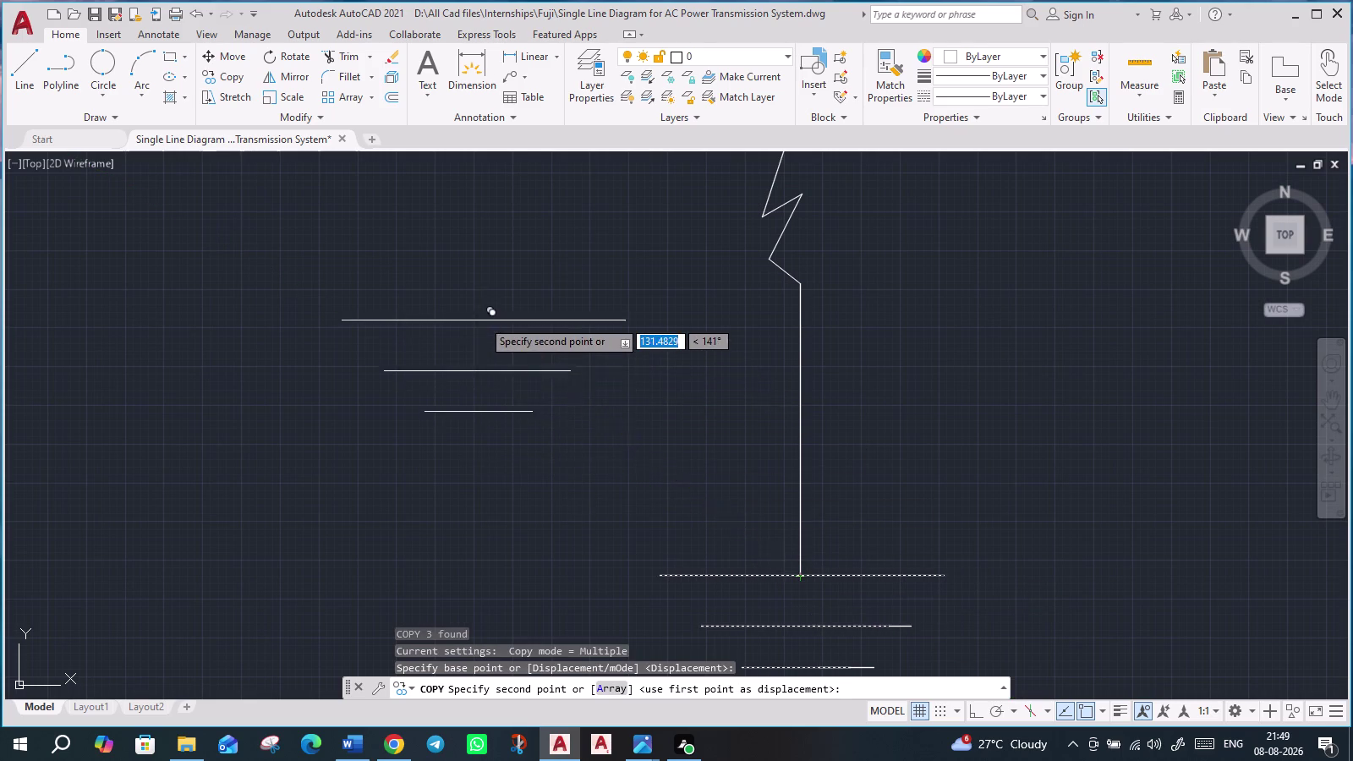
scroll(down, 3)
scroll(up, 3)
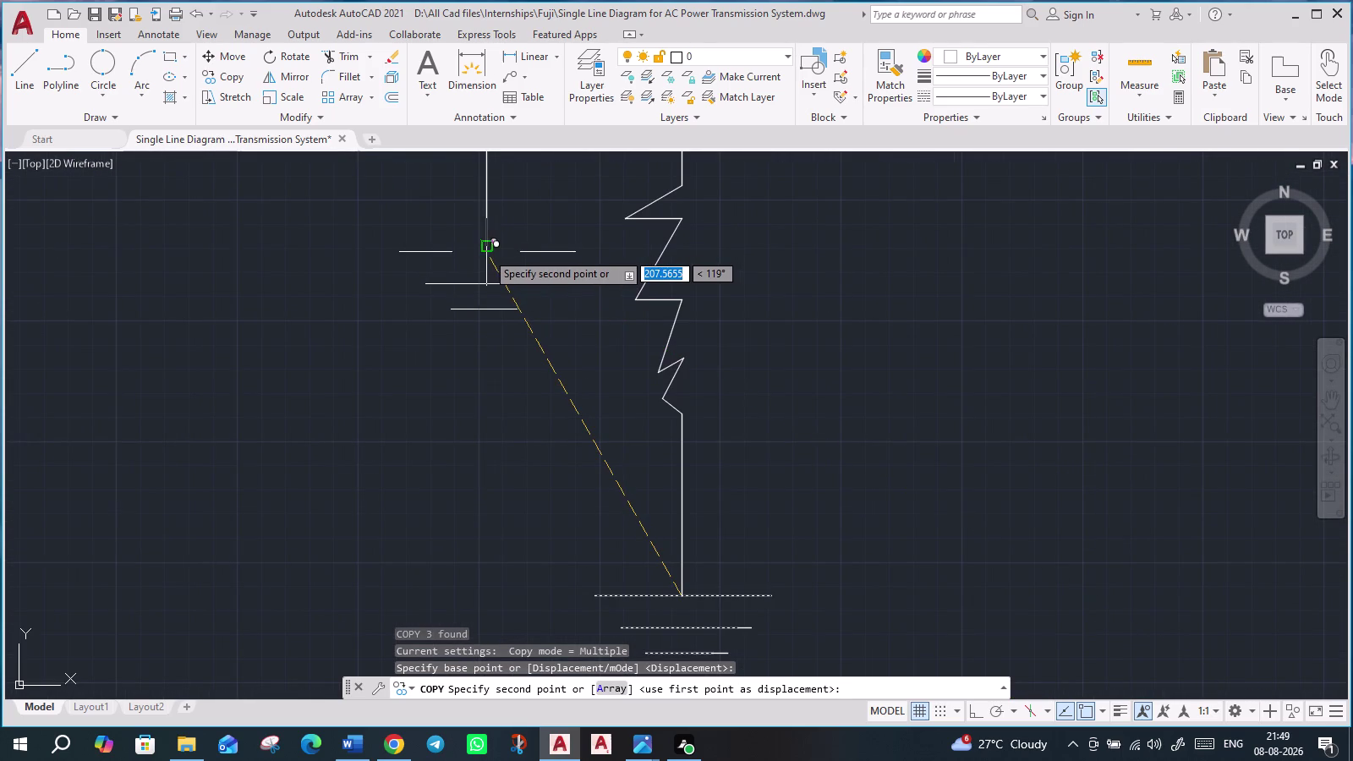
scroll(up, 3)
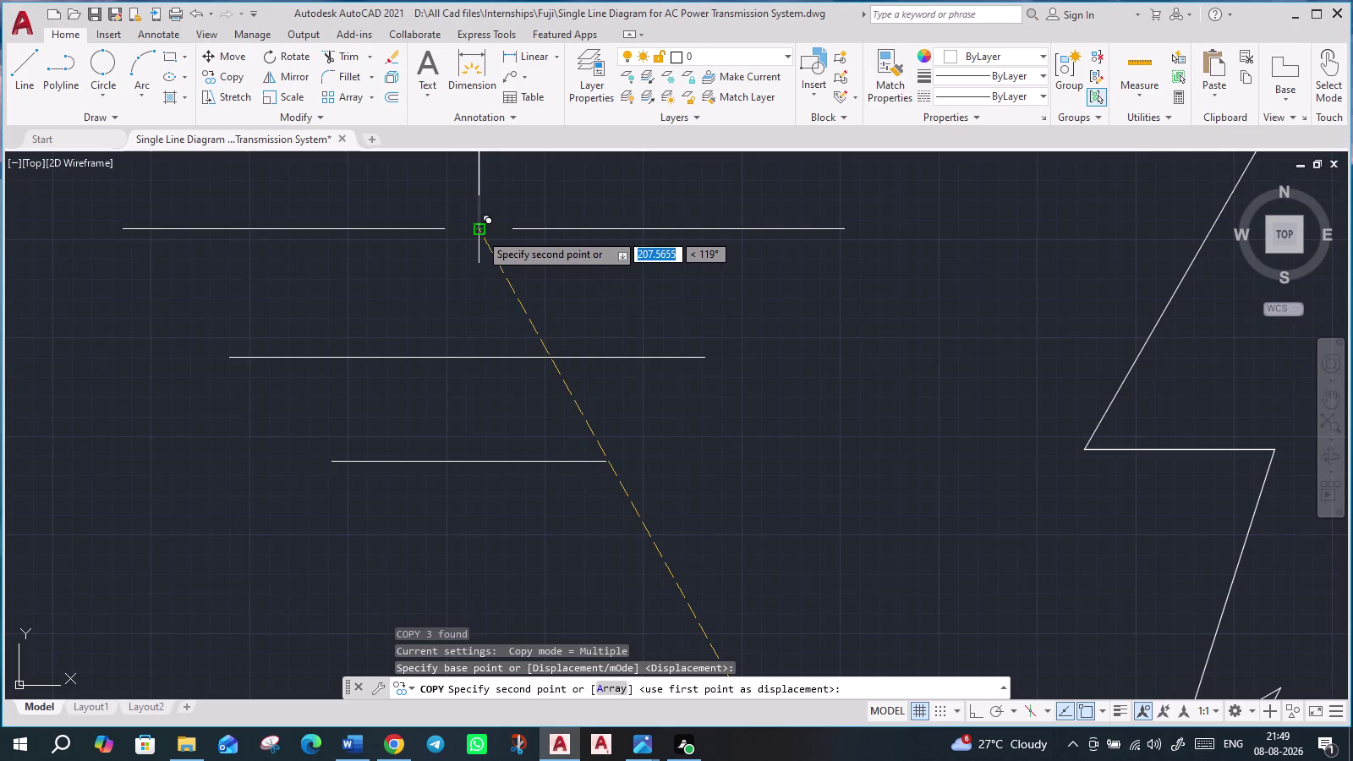
click(480, 232)
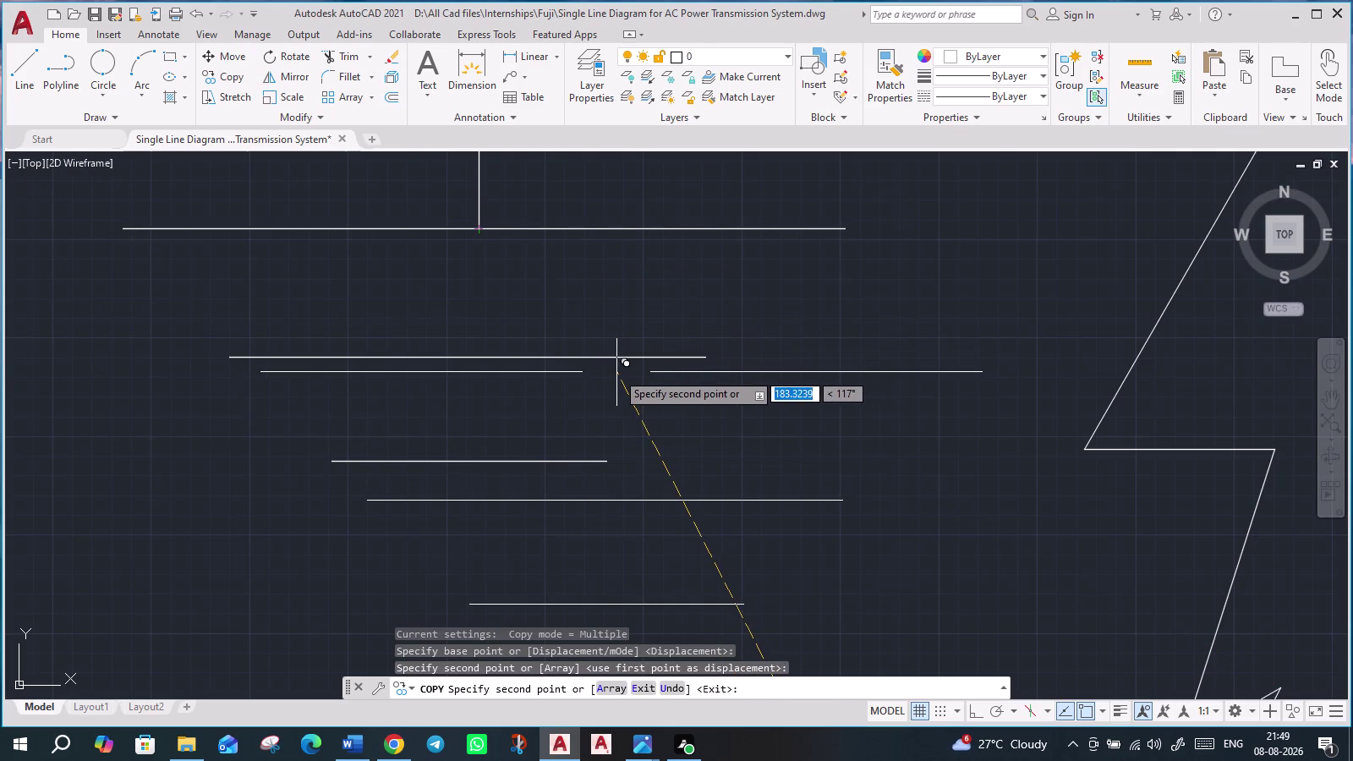
key(Escape)
scroll(down, 3)
scroll(down, 3)
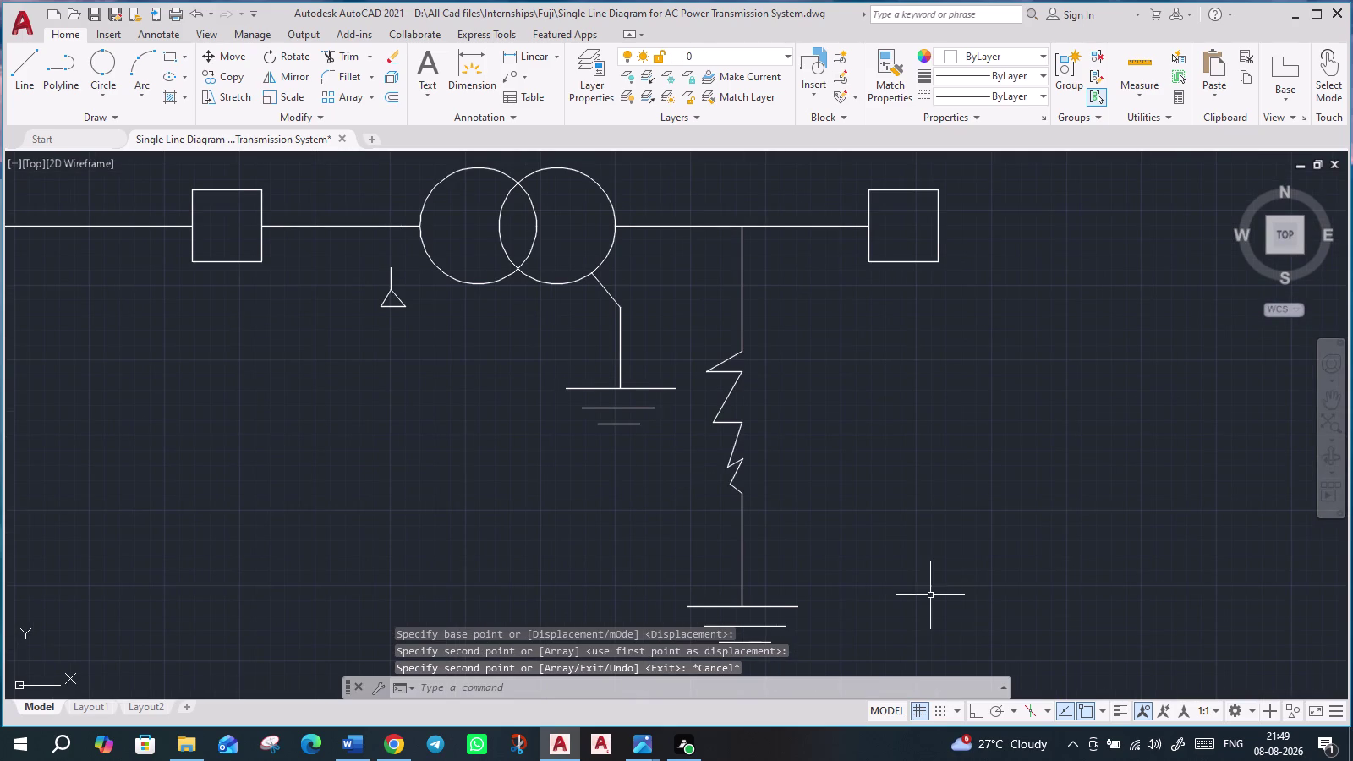
middle_drag(930, 596, 937, 570)
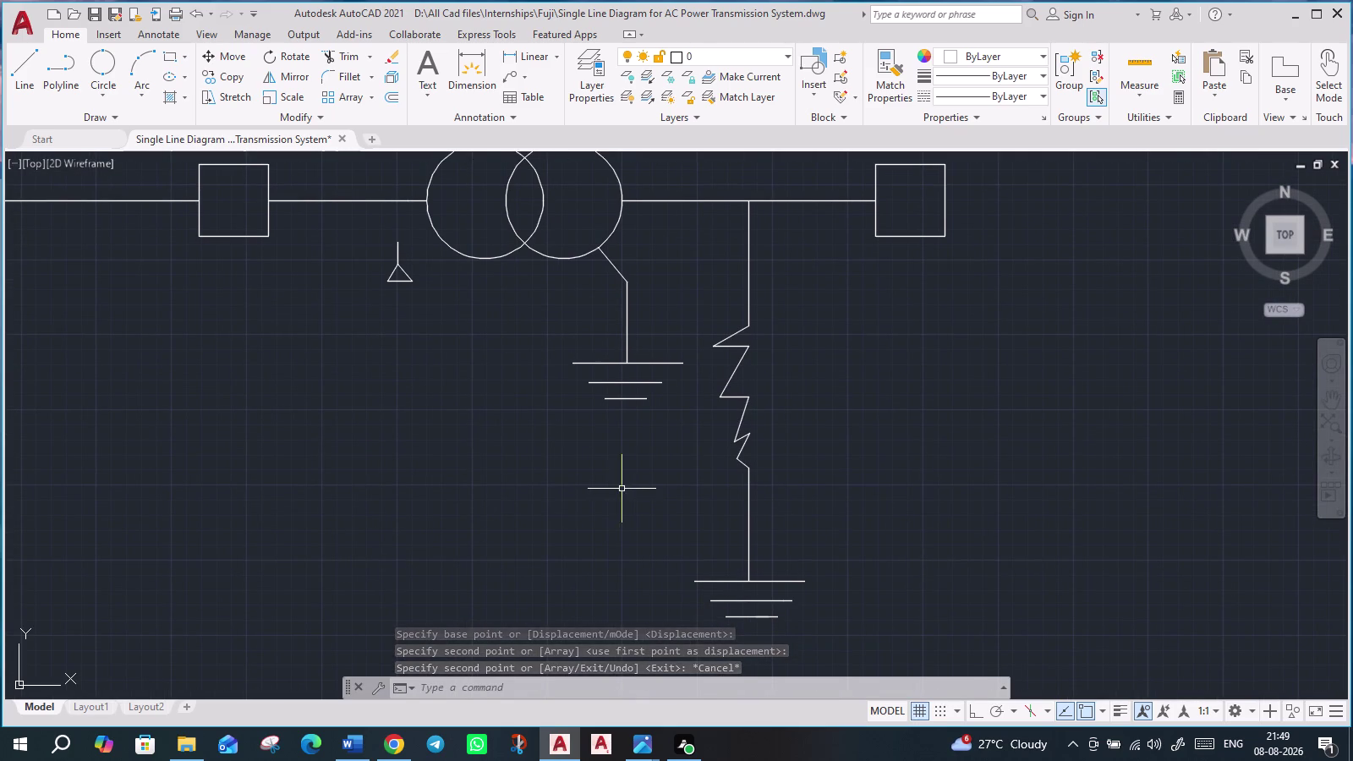
Draw a short line just below the copied ground symbol.
key(l)
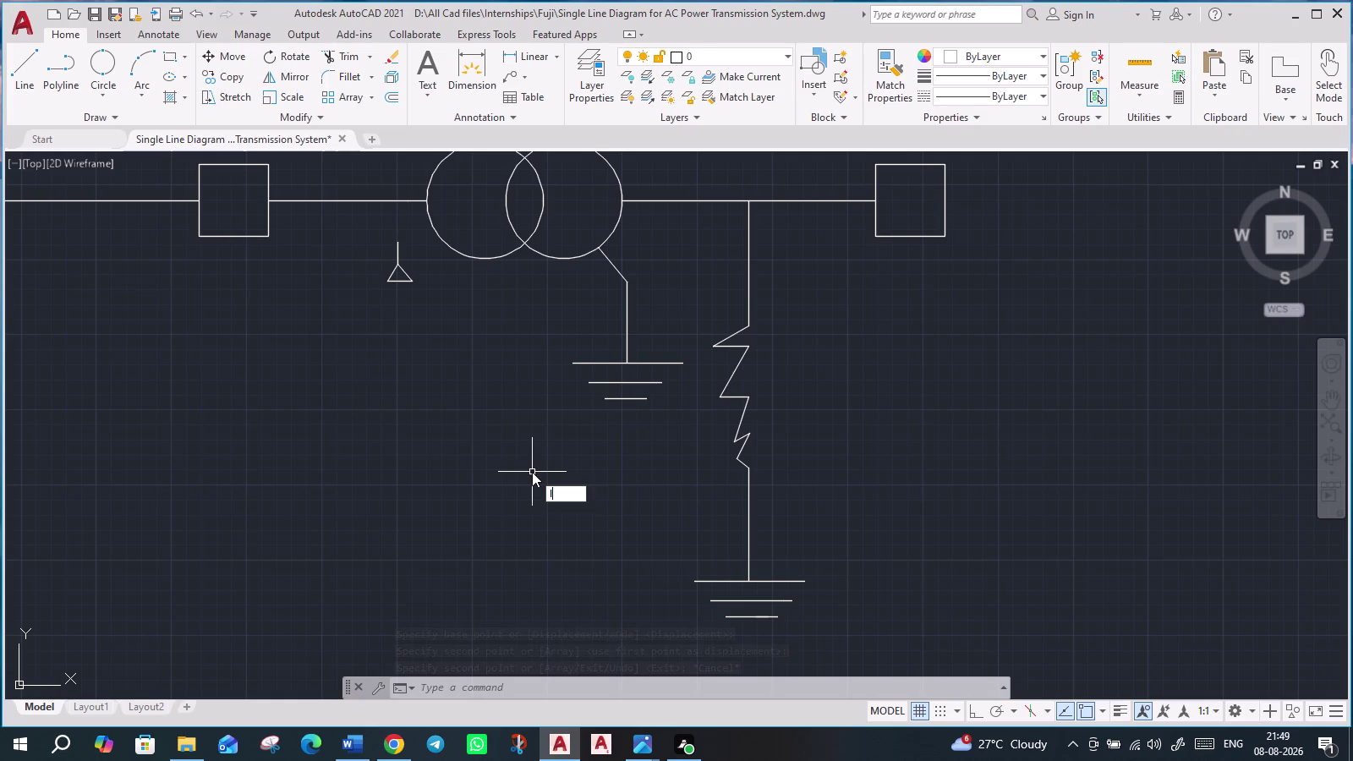
key(Return)
scroll(up, 3)
scroll(up, 3)
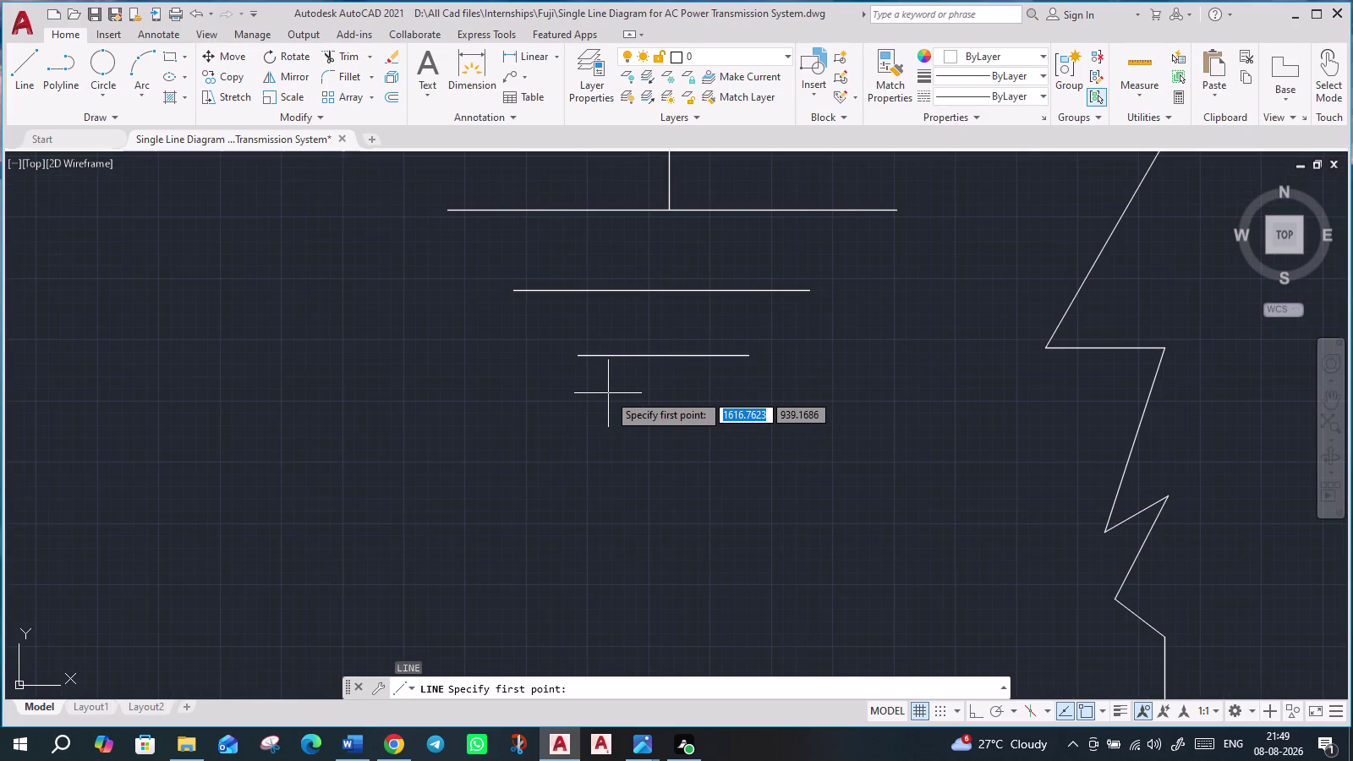
click(607, 410)
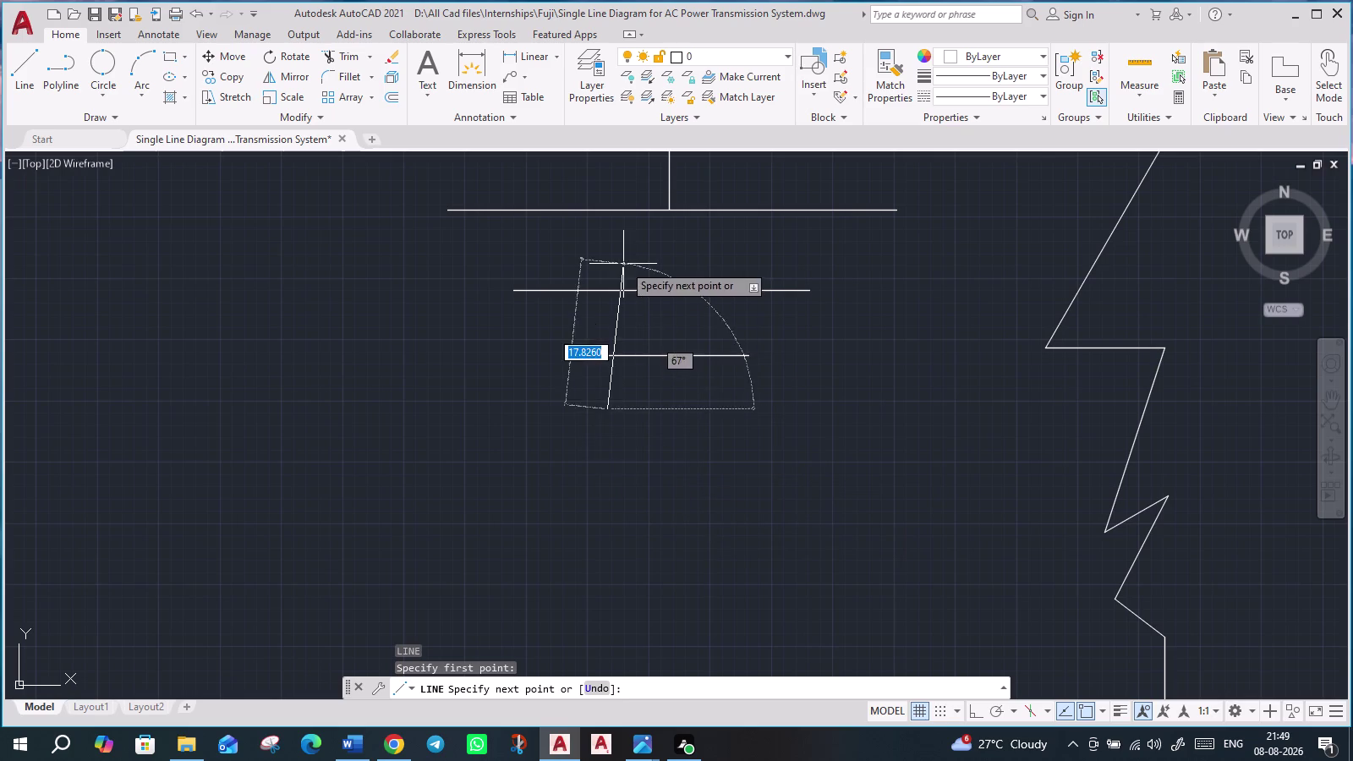
click(718, 408)
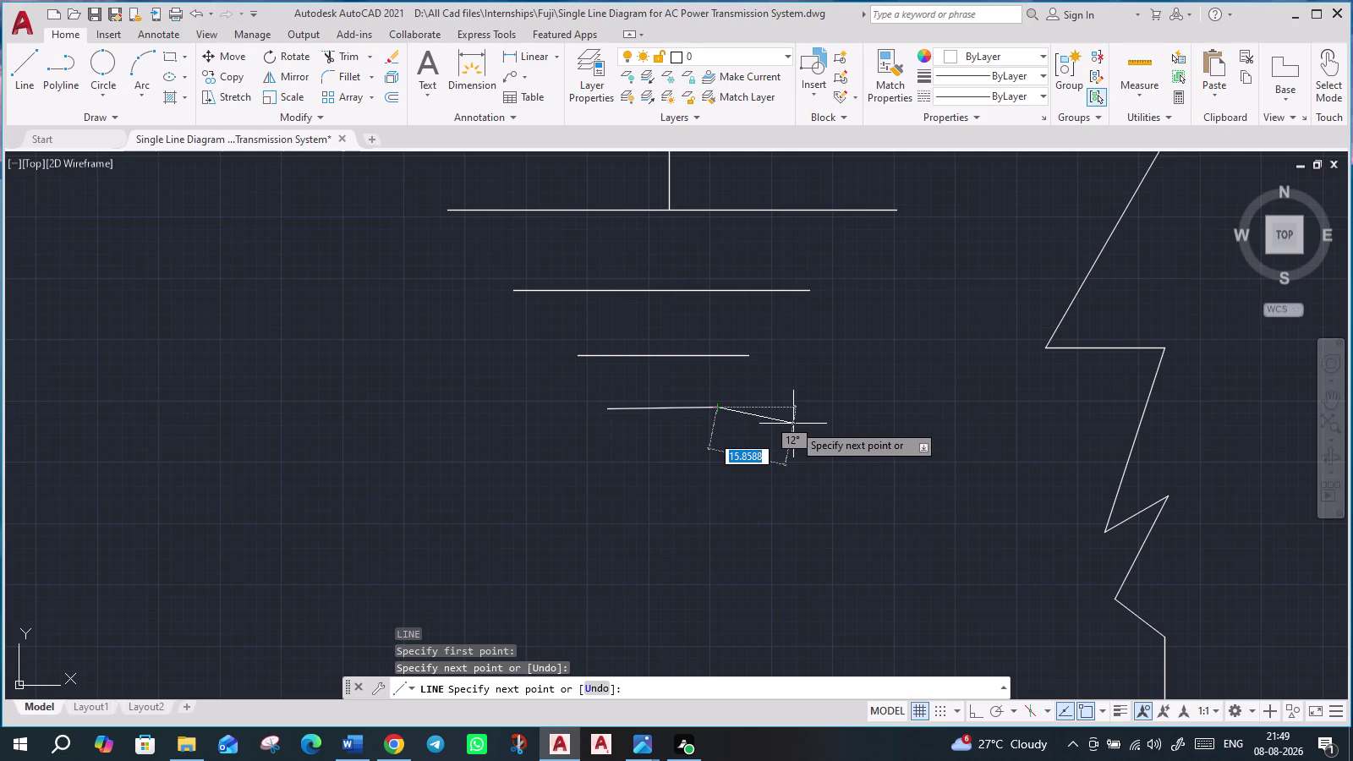
key(Escape)
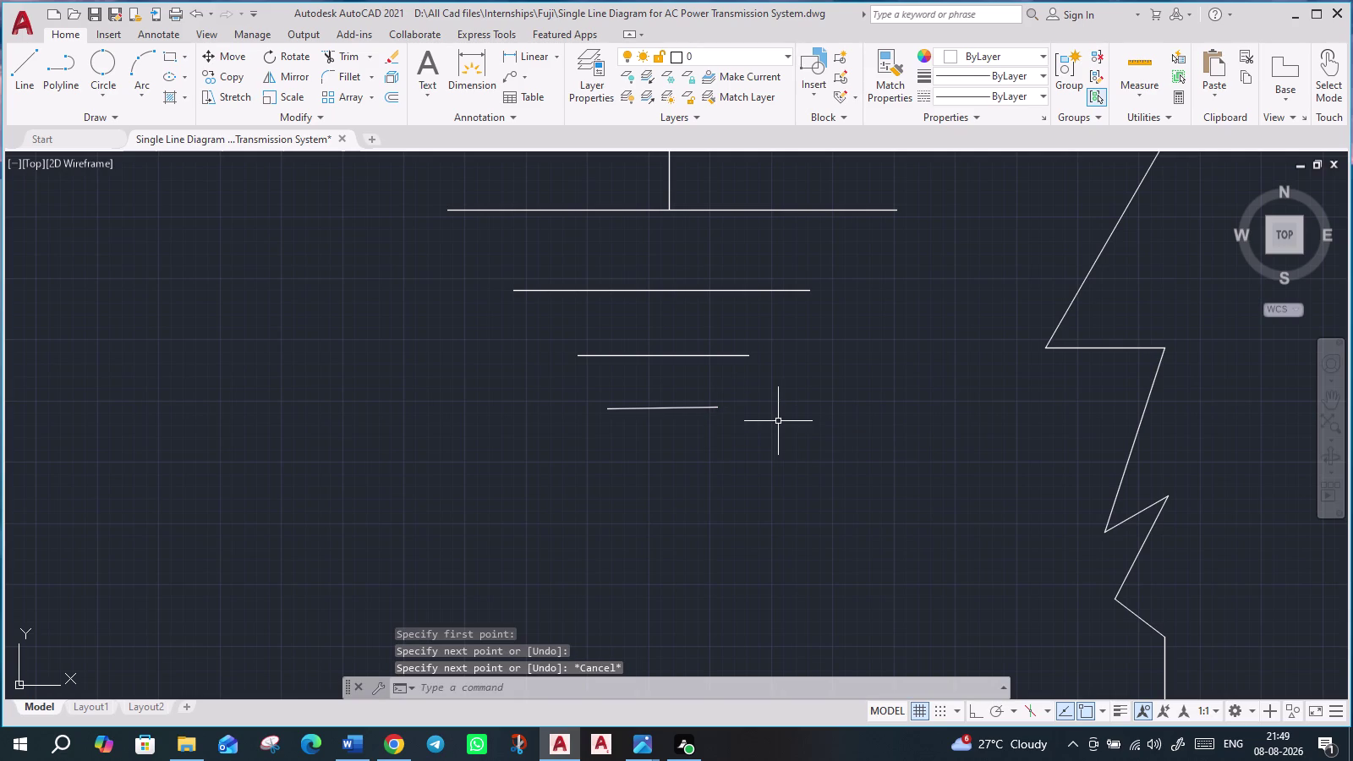
Draw a second, shorter line lower down beneath it.
key(semicolon)
key(BackSpace)
key(l)
key(Return)
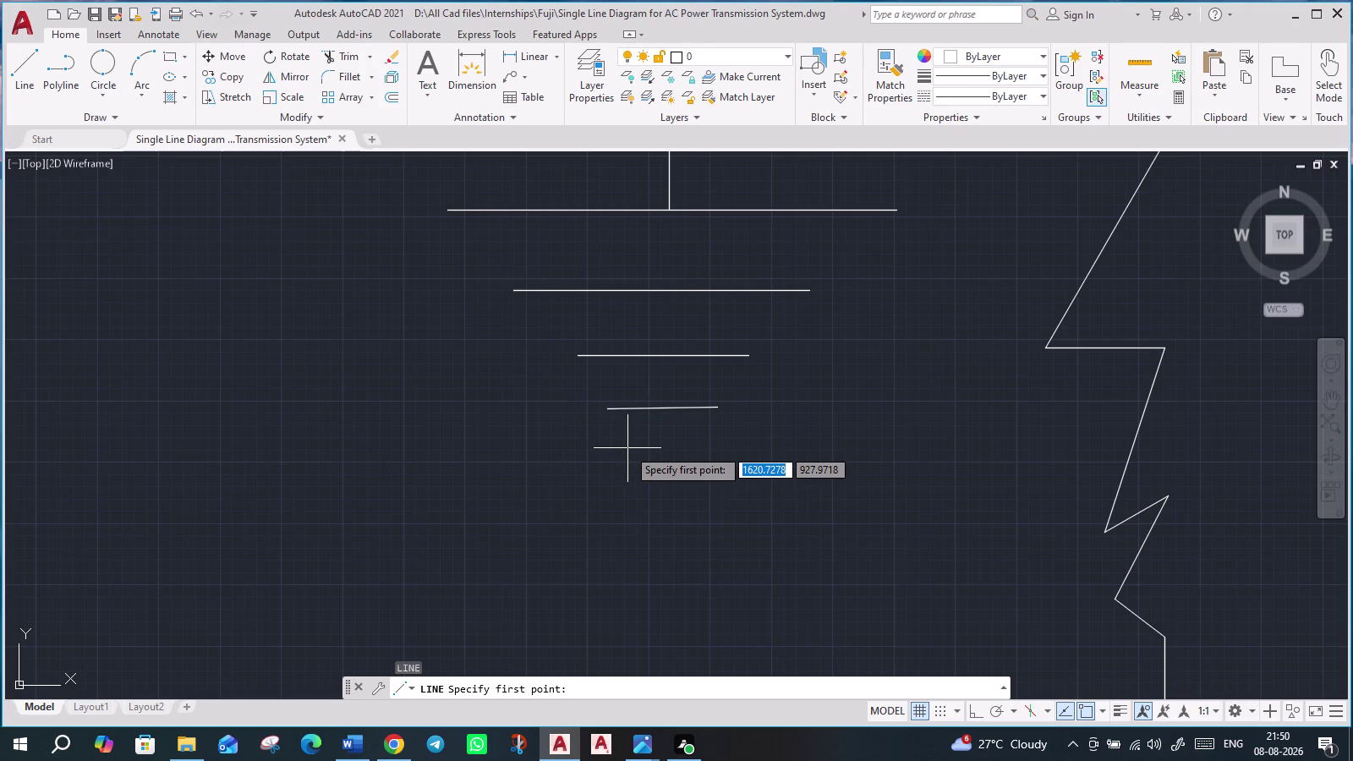
click(629, 449)
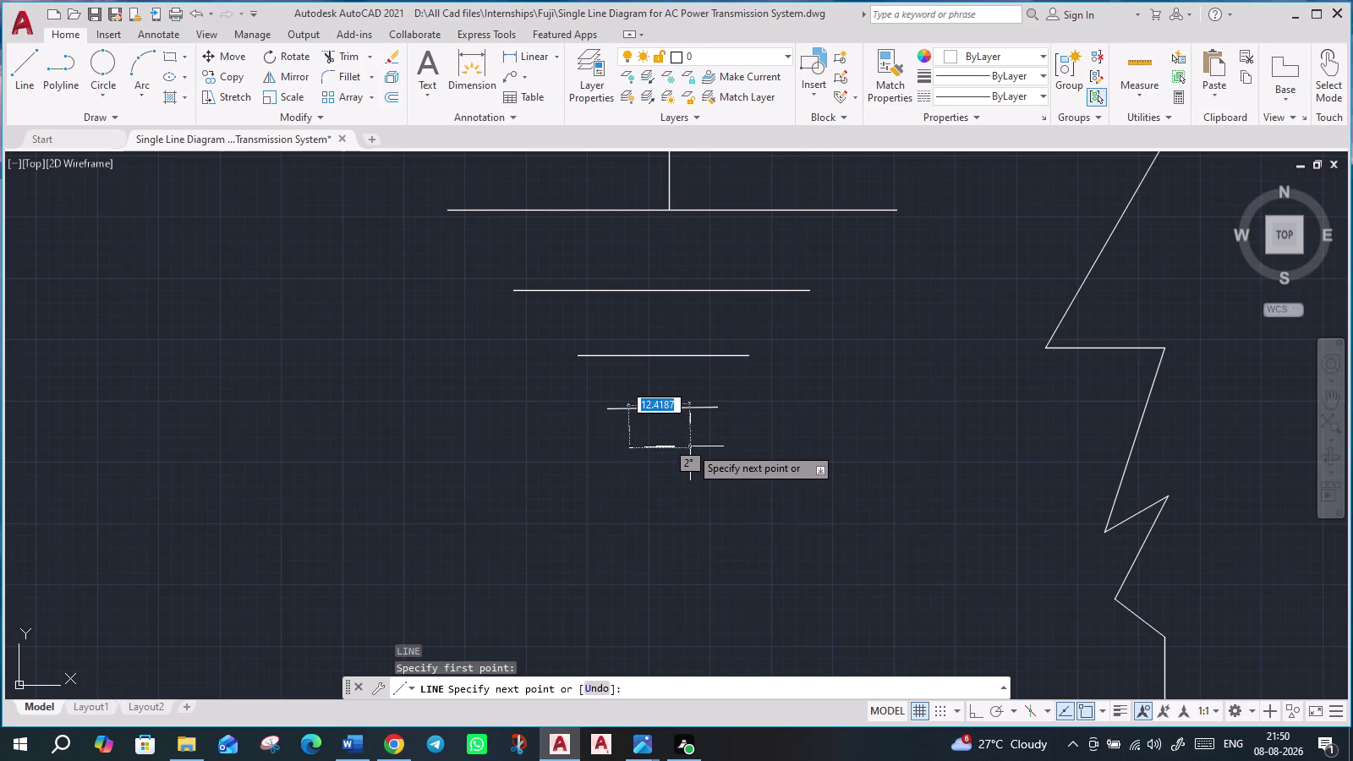
click(690, 447)
key(Escape)
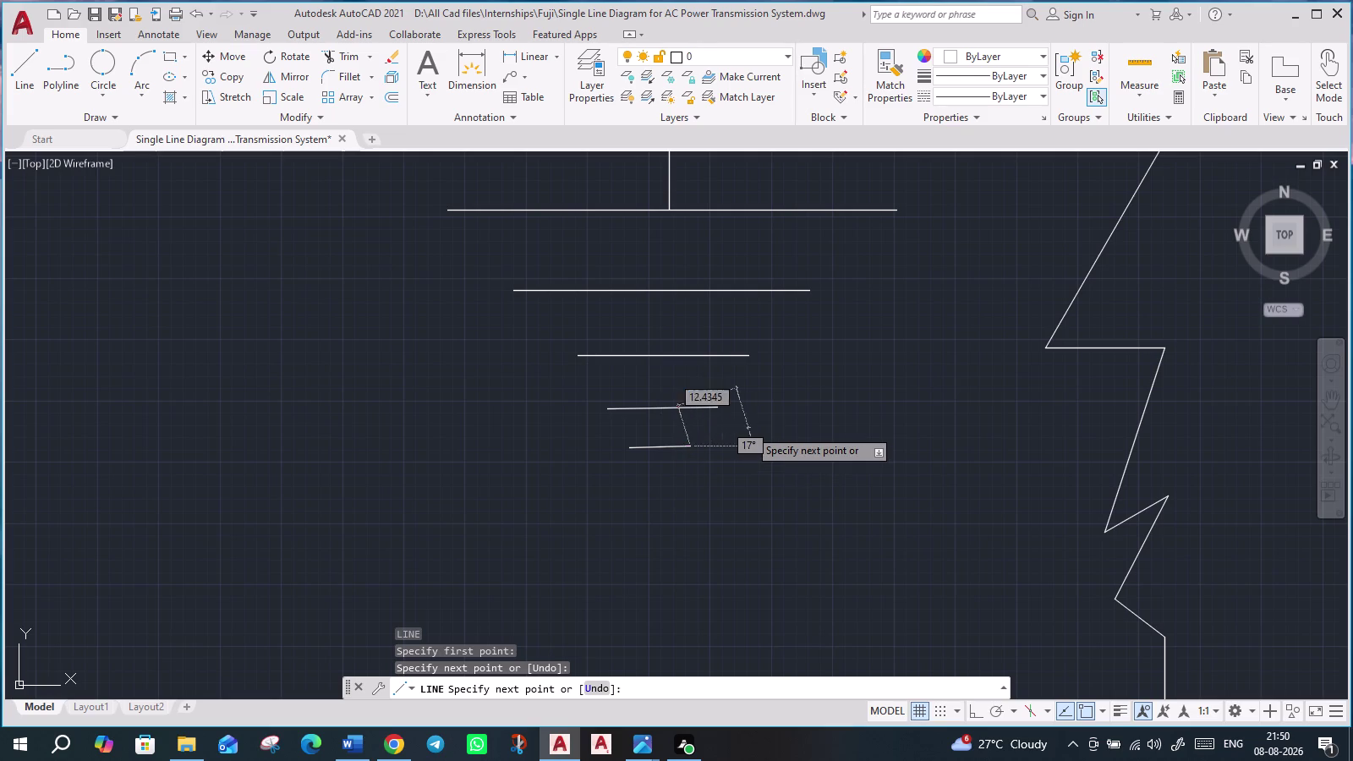
scroll(down, 3)
scroll(down, 3)
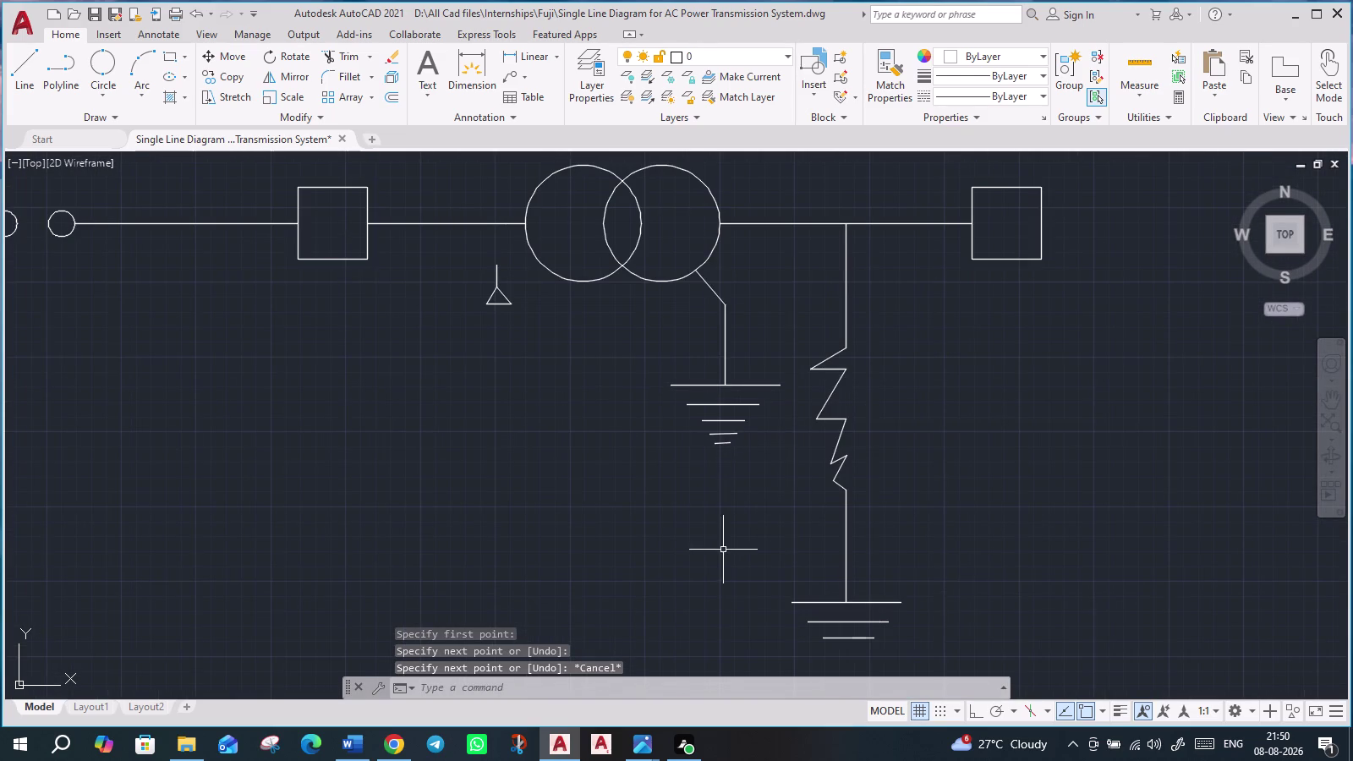
Delete the crooked bottom ground line and redraw it as a short horizontal line with Ortho on.
scroll(up, 3)
click(708, 414)
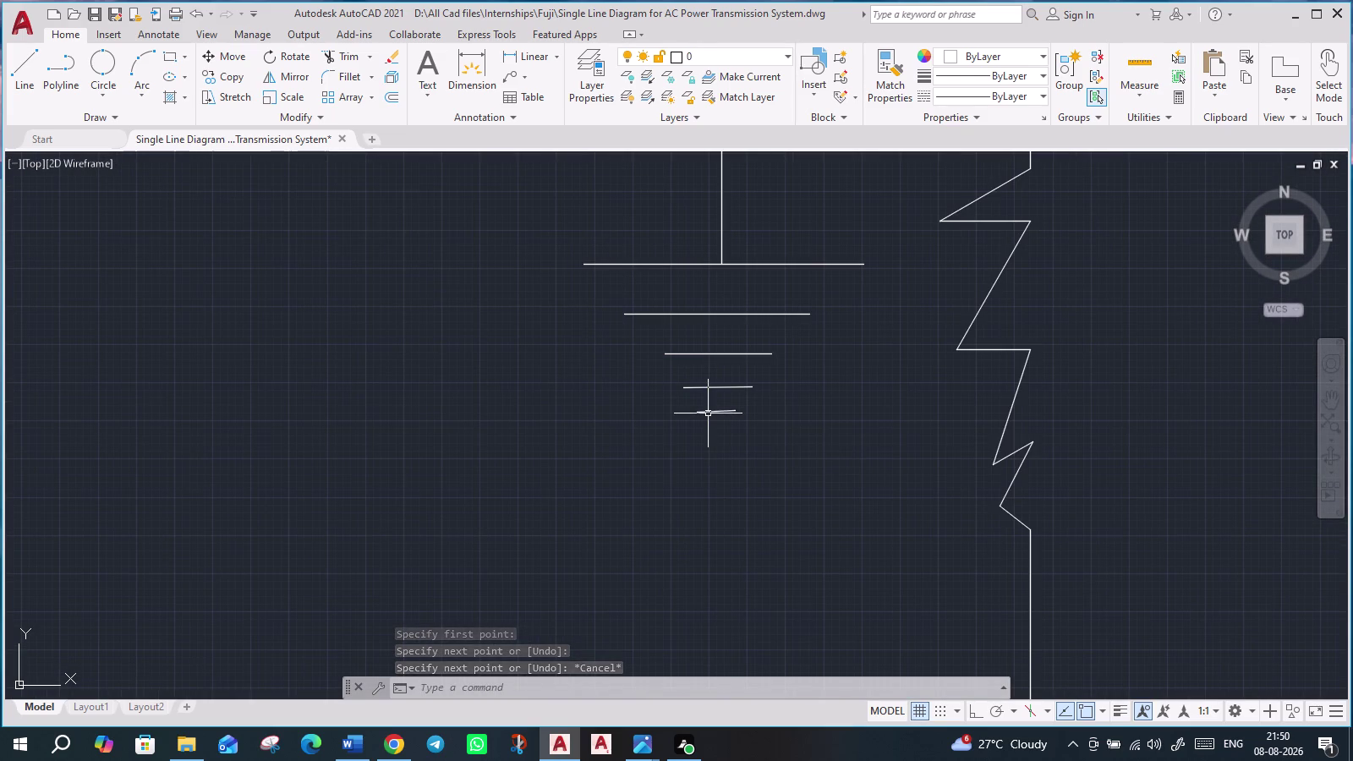
key(Delete)
key(l)
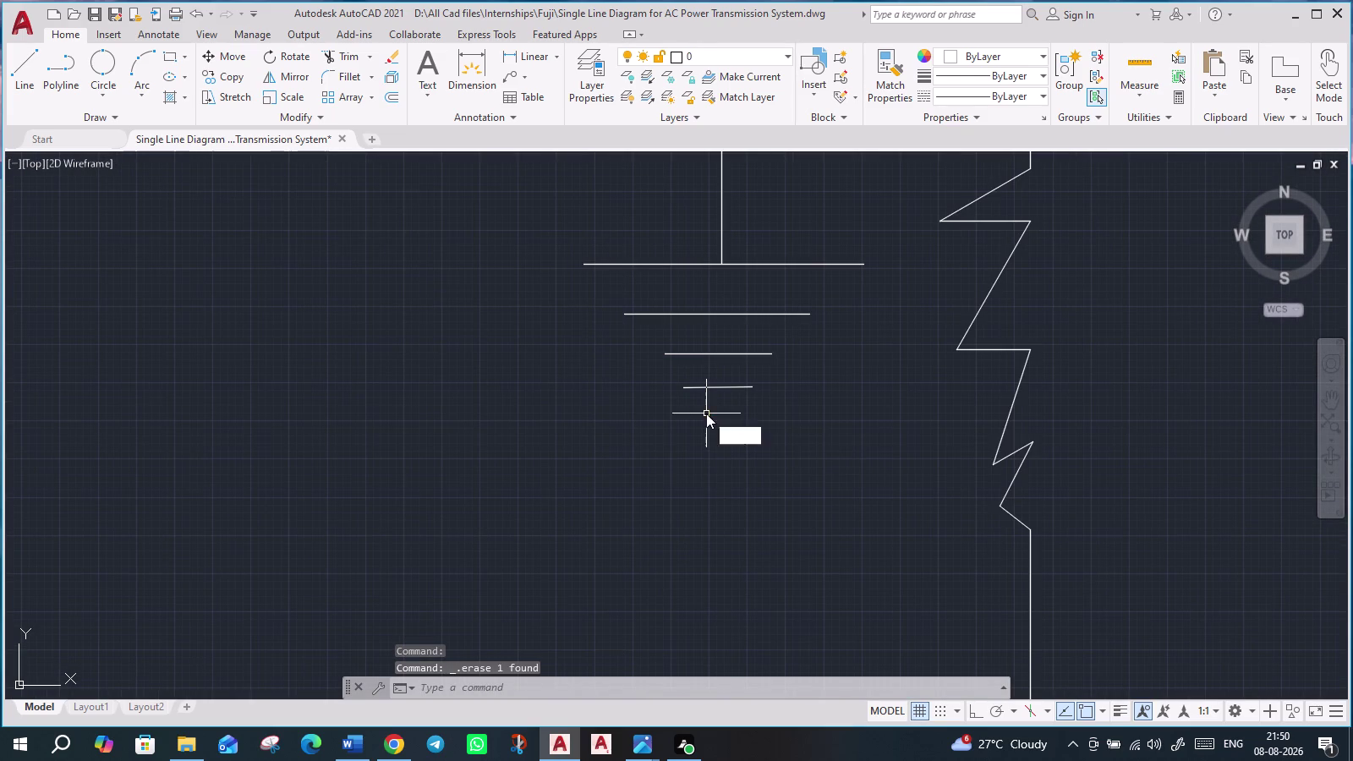
key(Return)
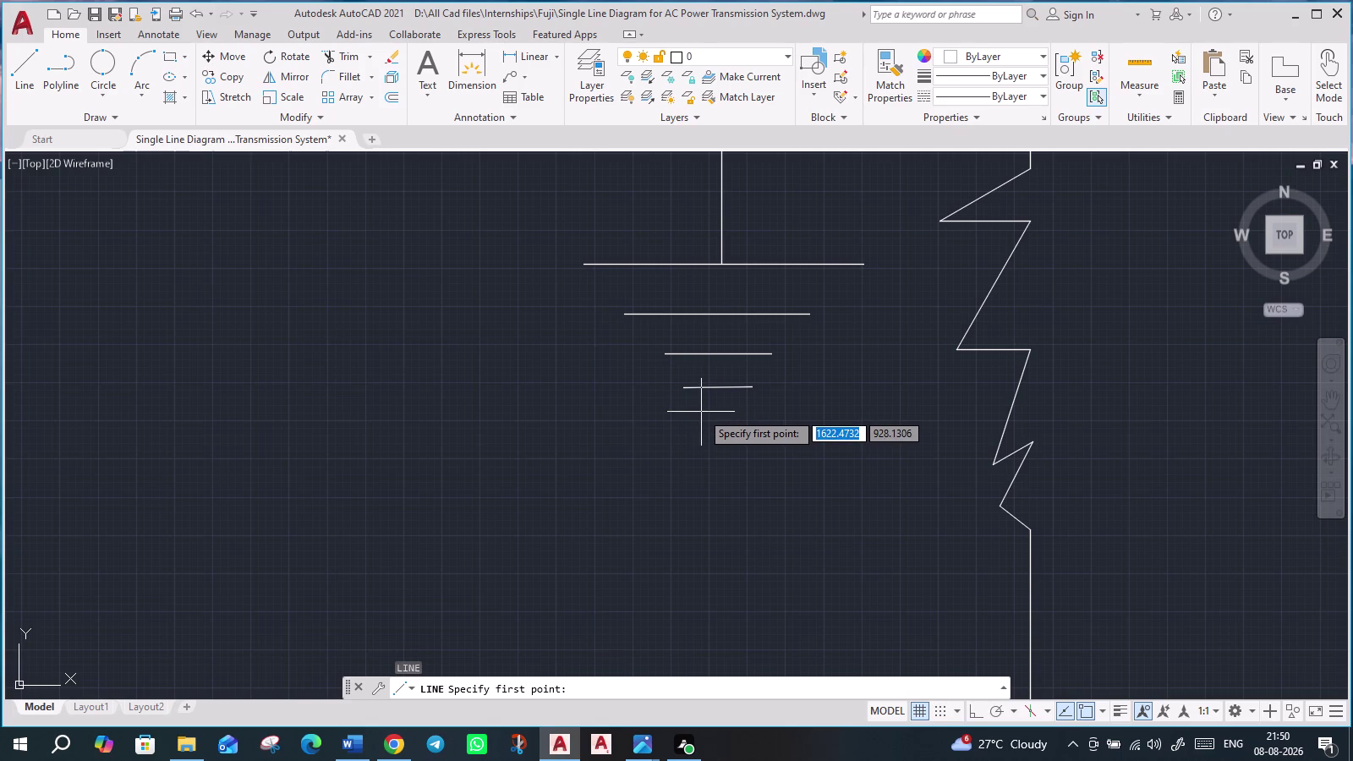
key(F8)
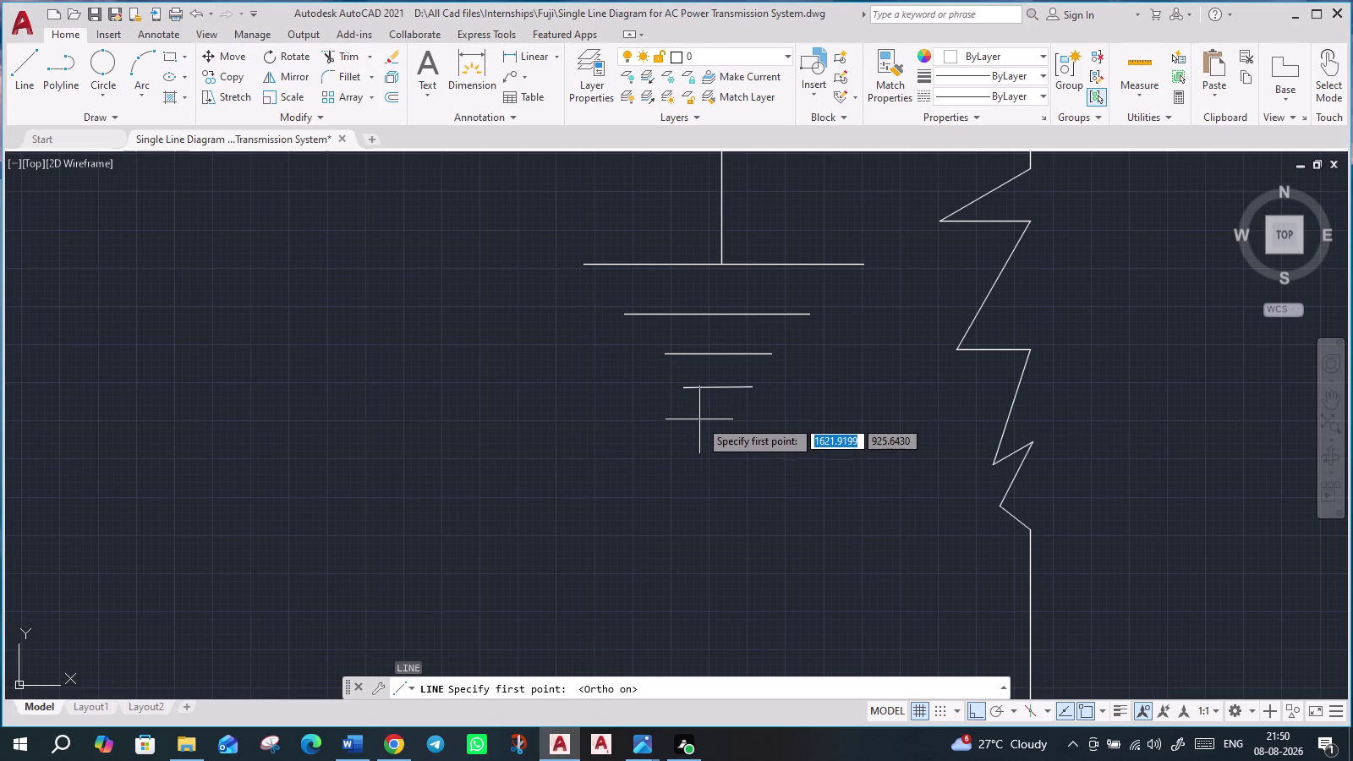
click(697, 416)
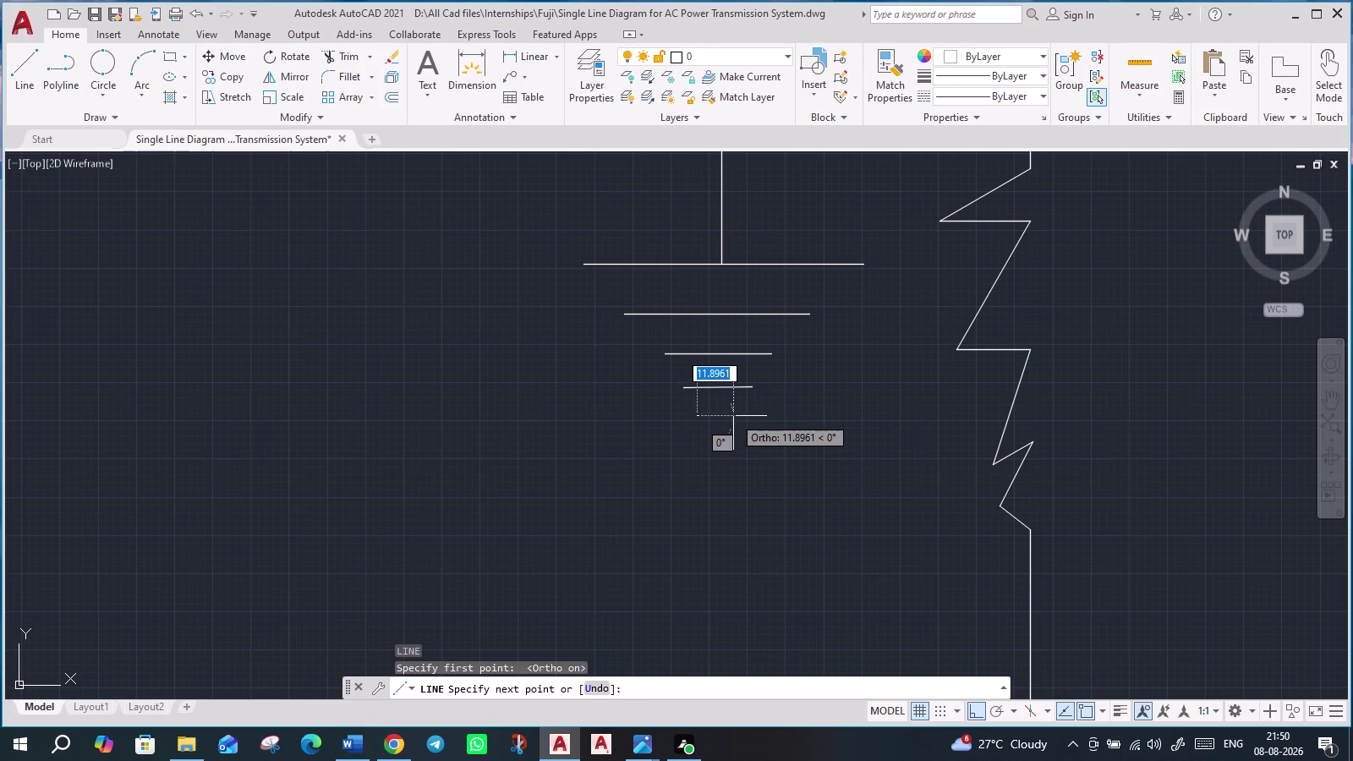
click(739, 415)
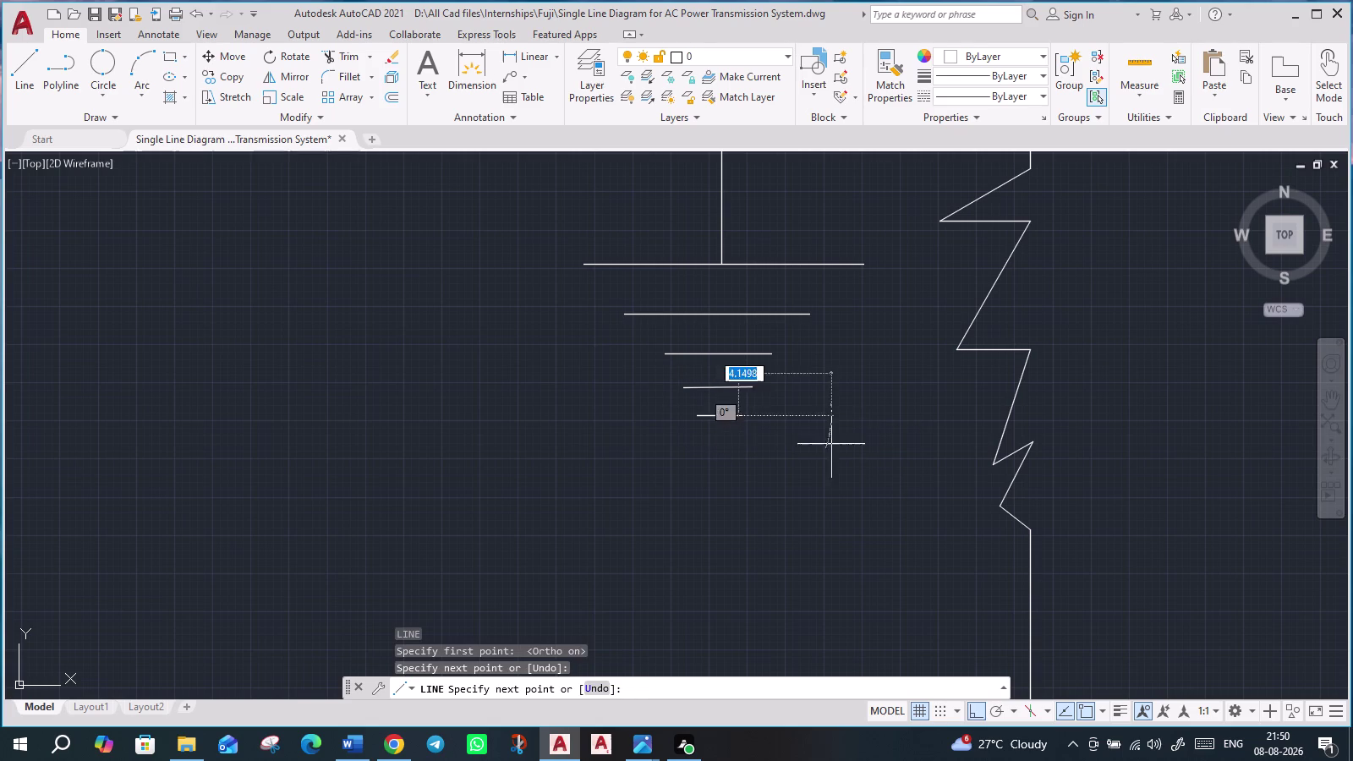
key(Escape)
scroll(down, 3)
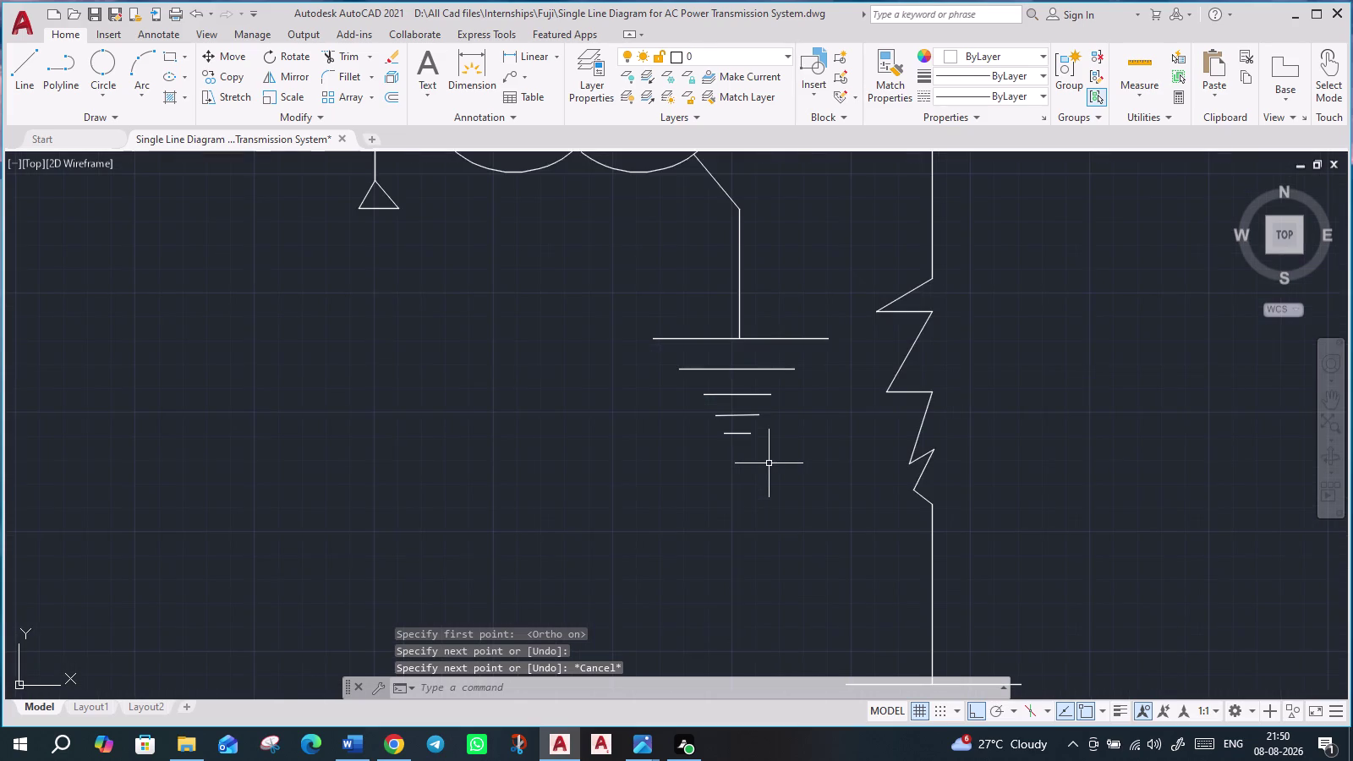
scroll(down, 3)
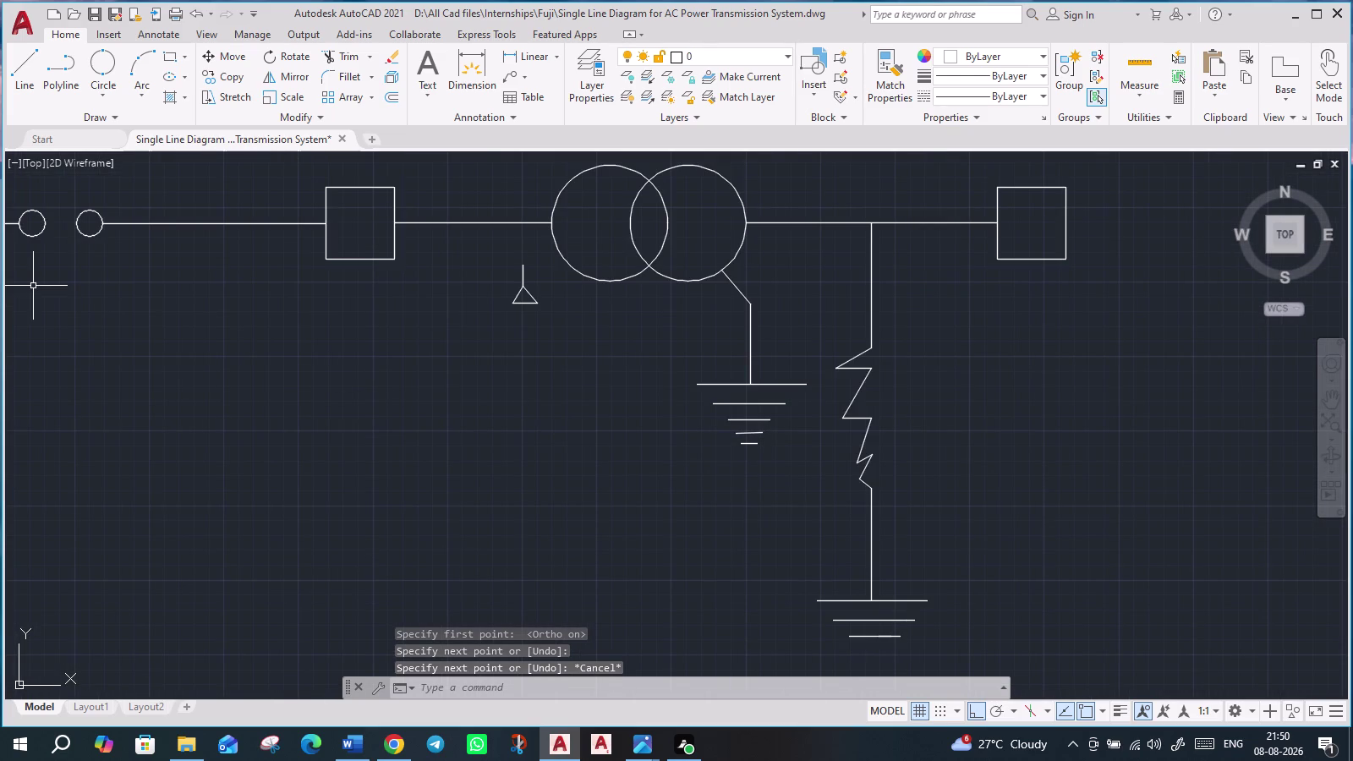